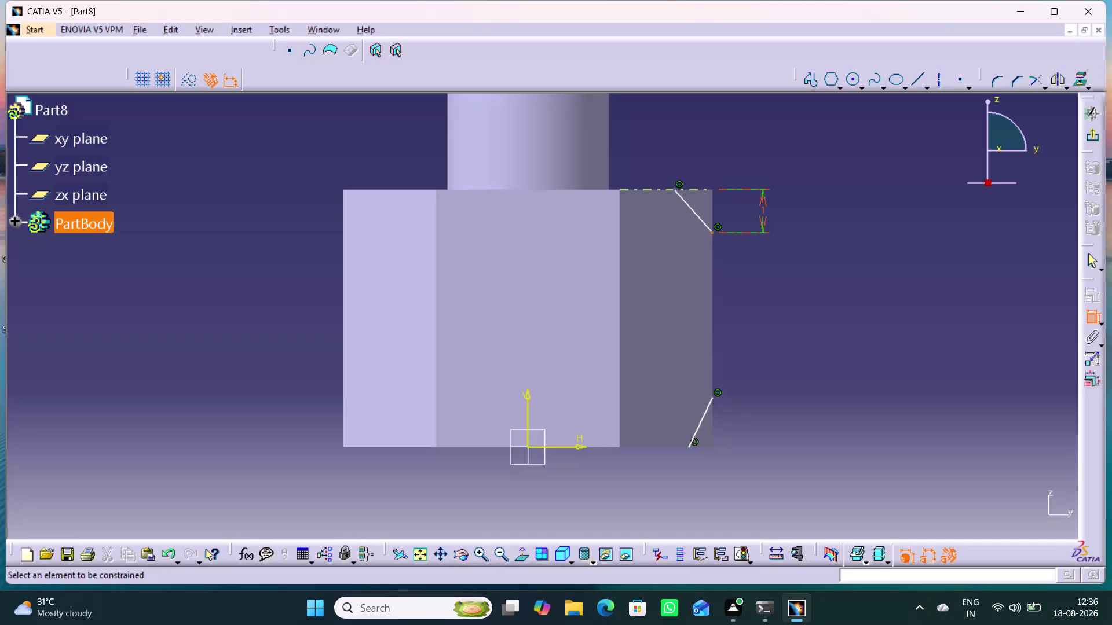
Dimension the top chamfer line 1 mm from the hexagon's side edge.
click(675, 191)
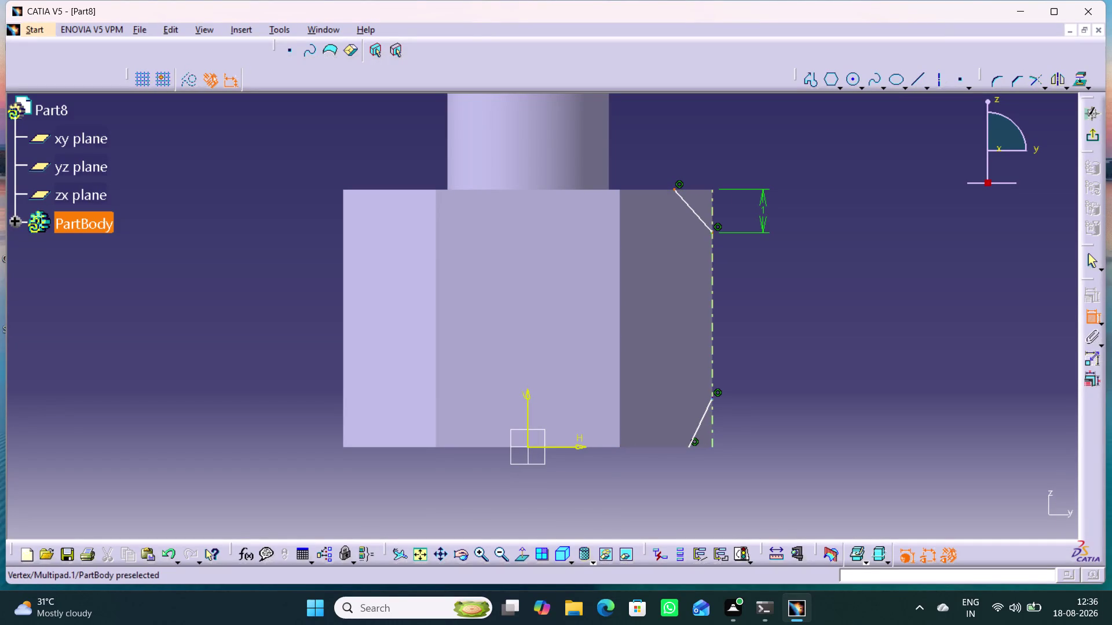
click(712, 197)
click(692, 163)
double_click(691, 159)
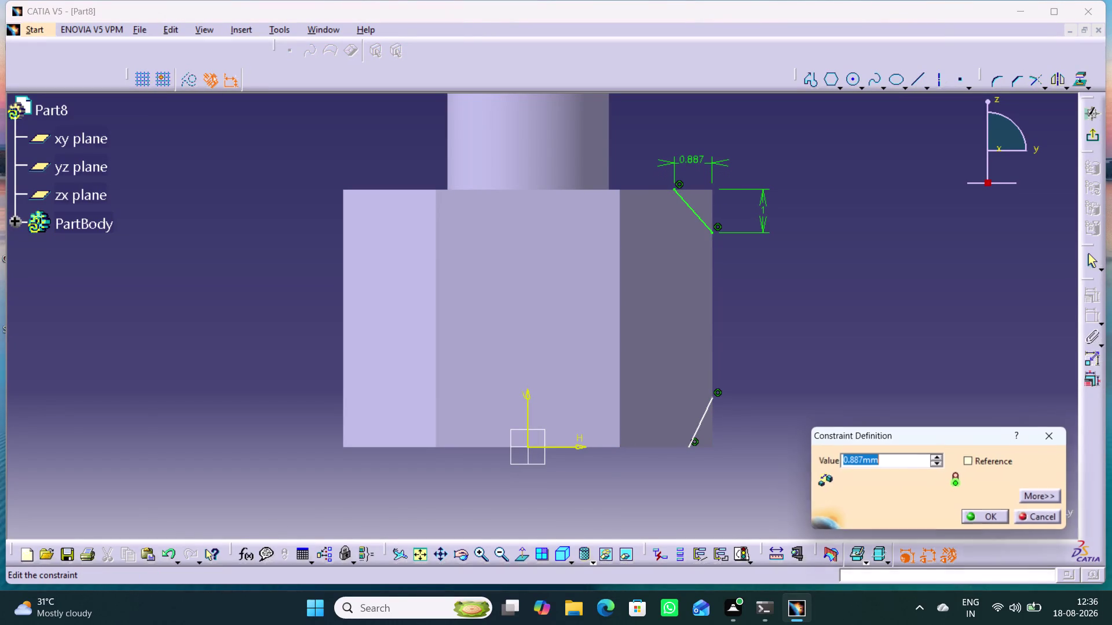
key(1)
key(Return)
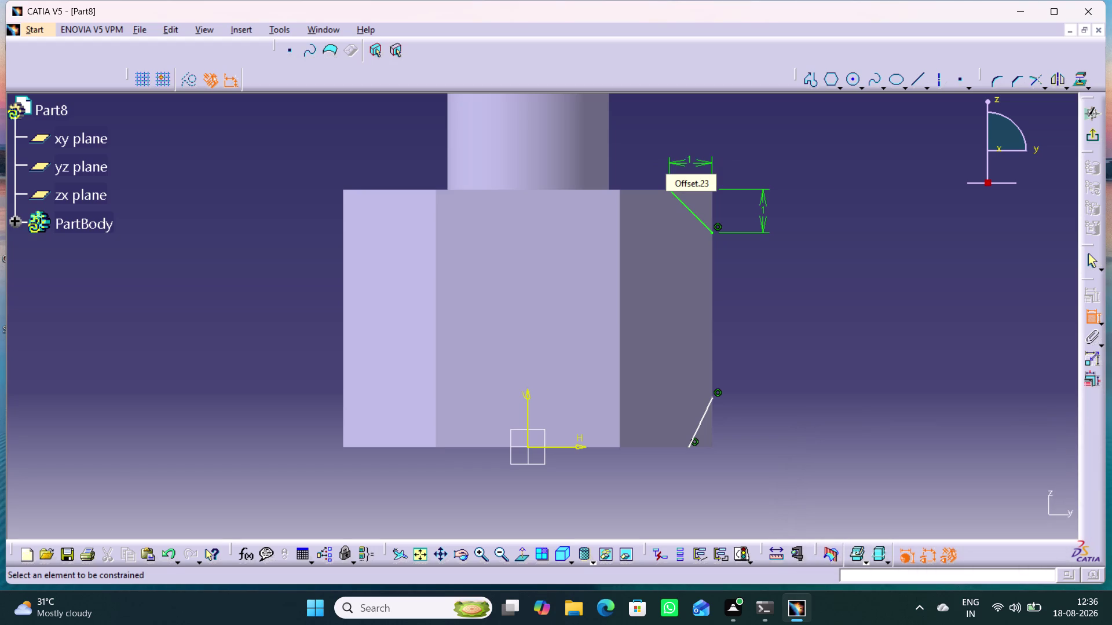
click(757, 305)
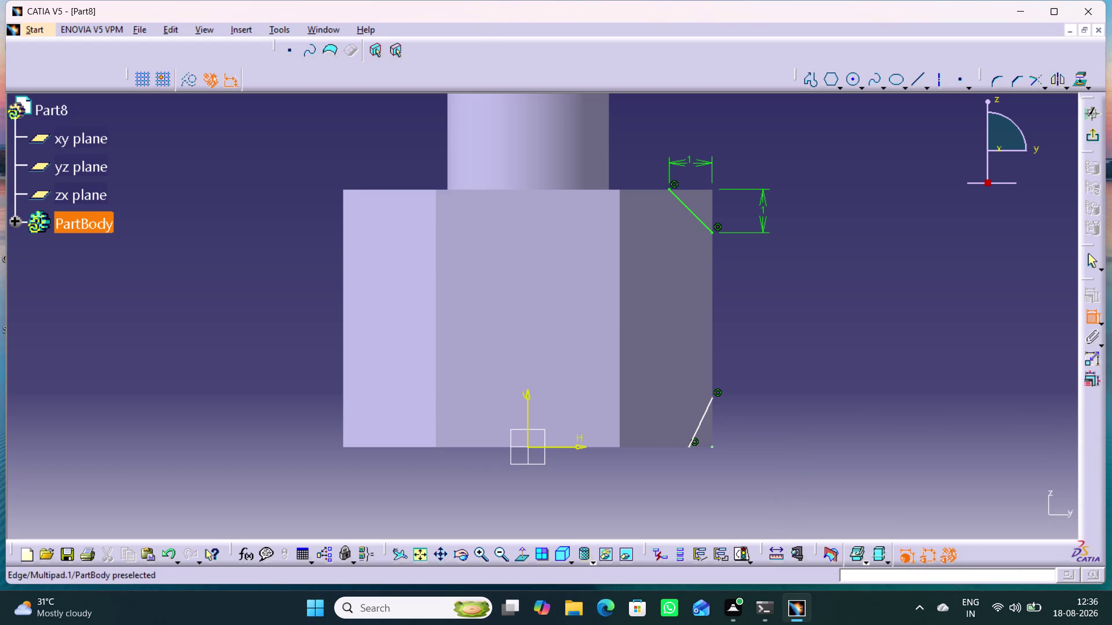
Dimension the bottom chamfer line 1 mm vertically from the part's bottom edge.
click(706, 449)
click(711, 397)
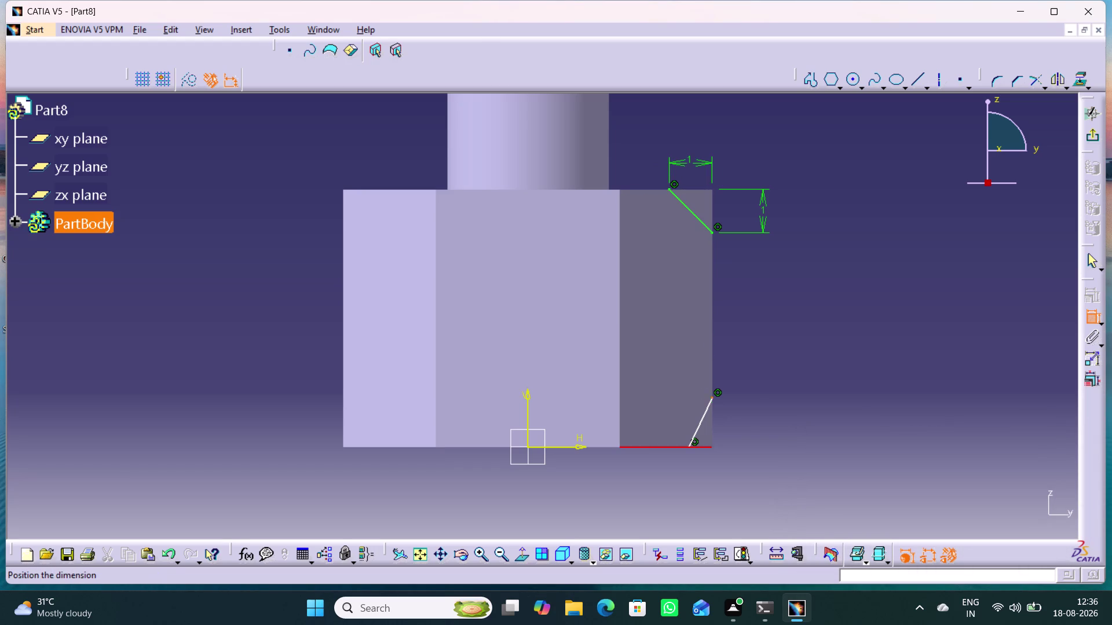
click(749, 423)
double_click(748, 420)
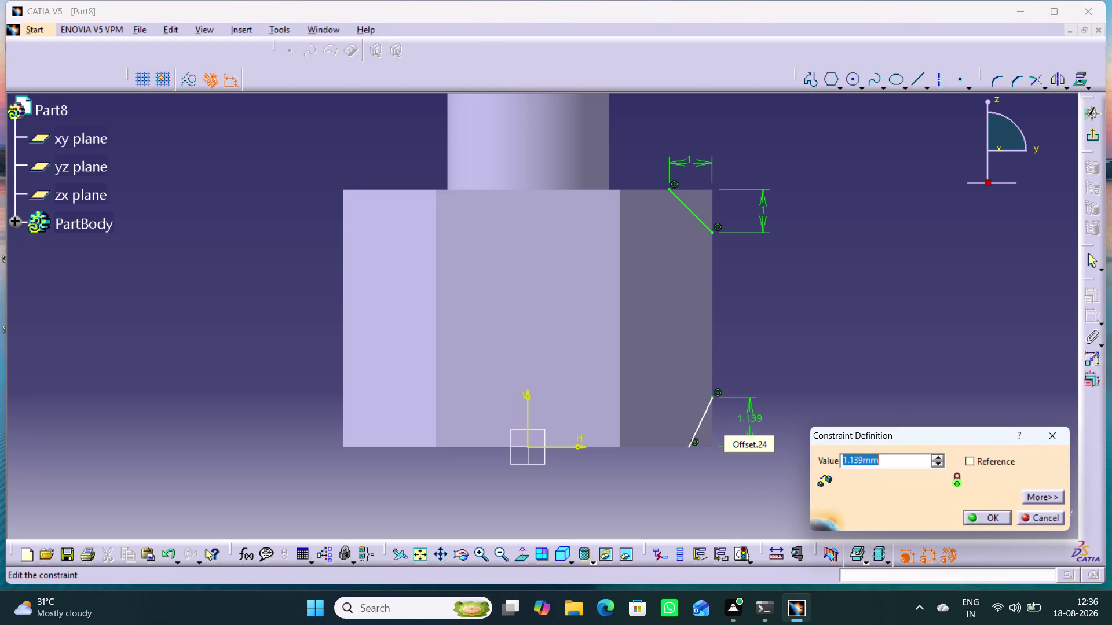
key(1)
key(Return)
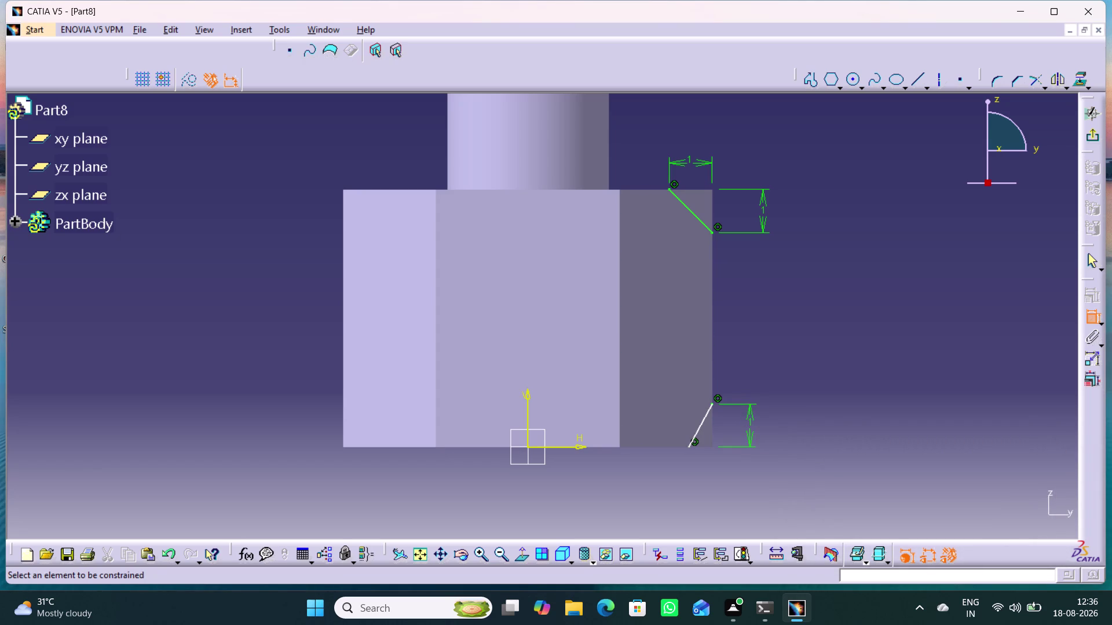
Dimension the bottom chamfer line 1 mm horizontally from the hexagon's side edge.
click(695, 519)
click(687, 447)
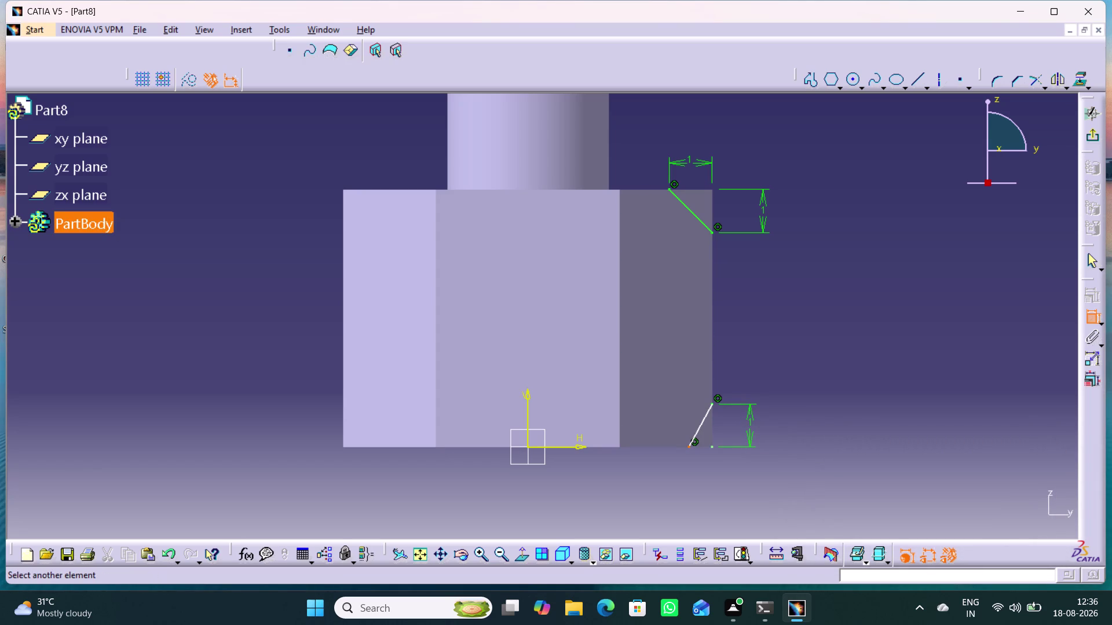
click(713, 437)
click(702, 472)
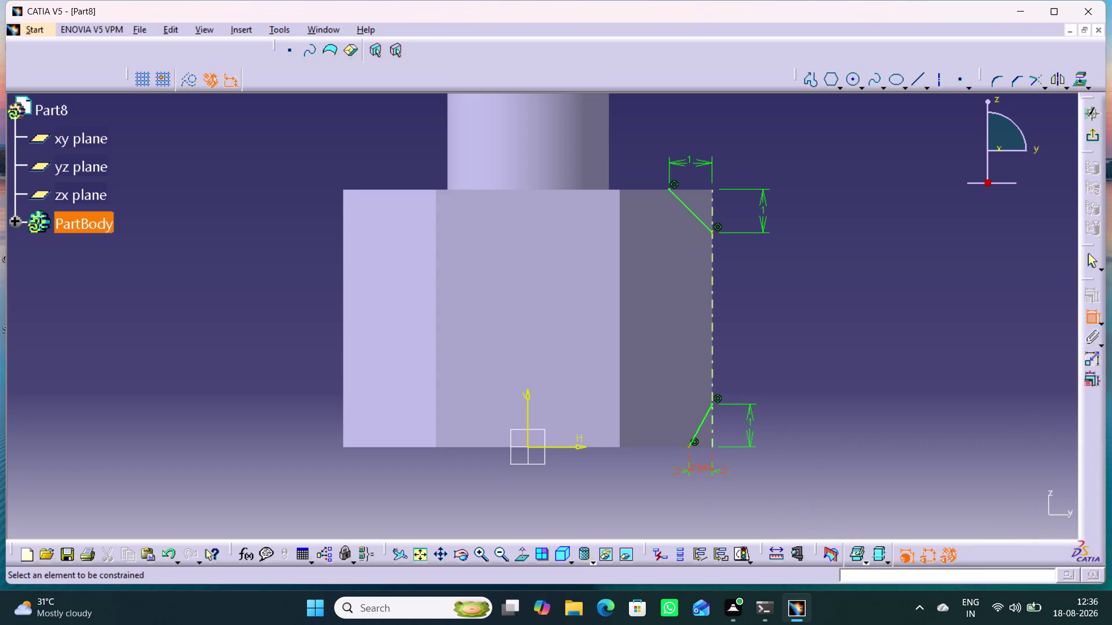
double_click(698, 467)
key(1)
key(Return)
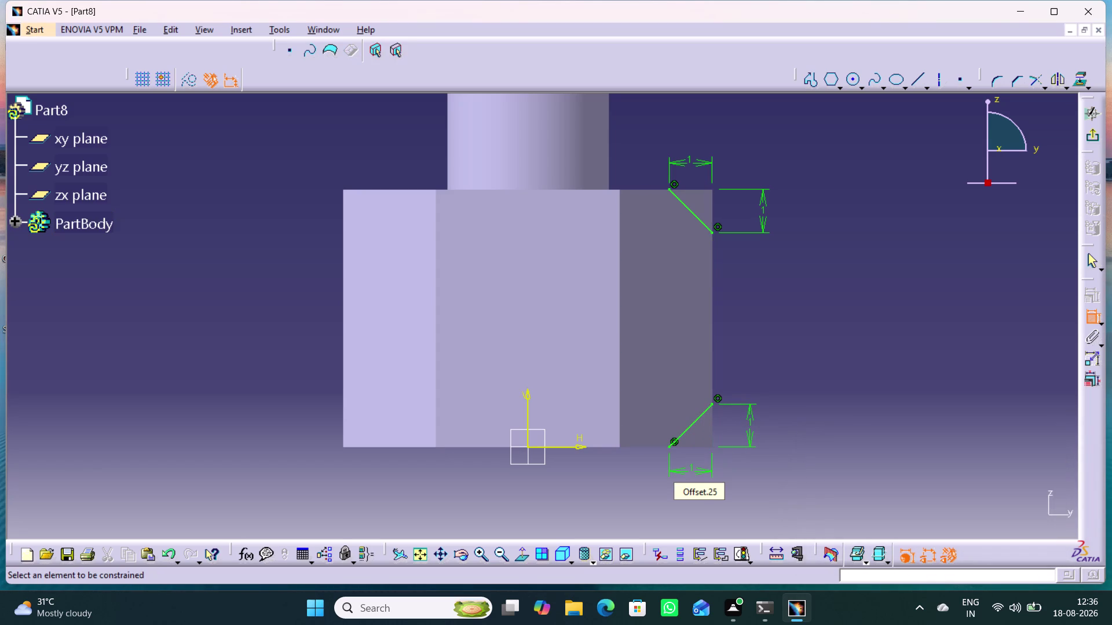
click(878, 438)
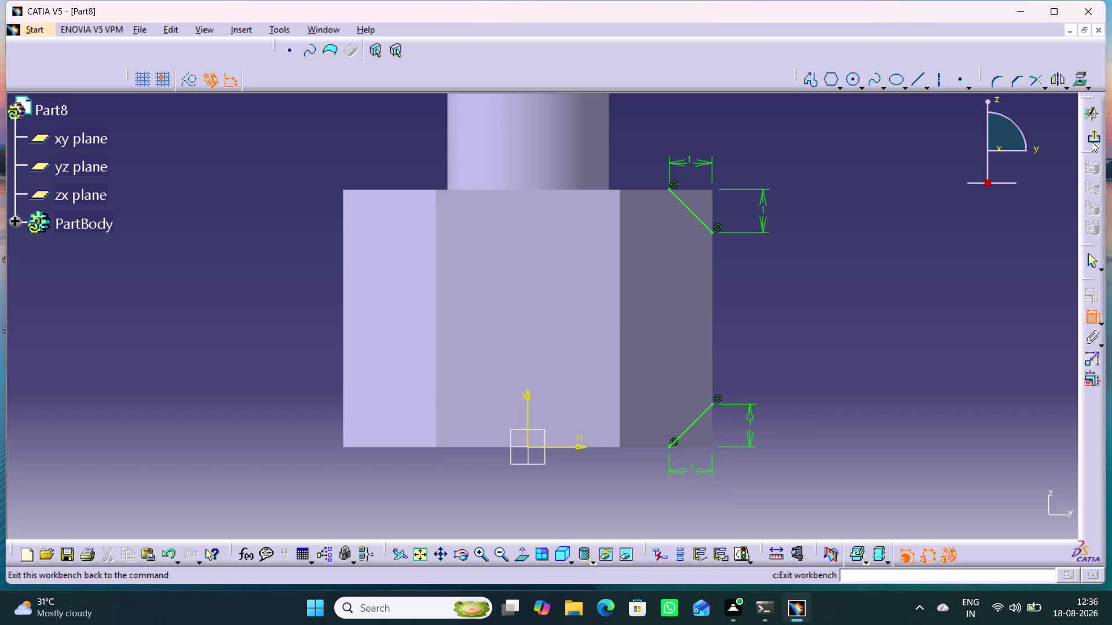
Leave the sketch and define a 360° groove of Sketch.2 about the Z axis, which reports a profile error.
click(1092, 138)
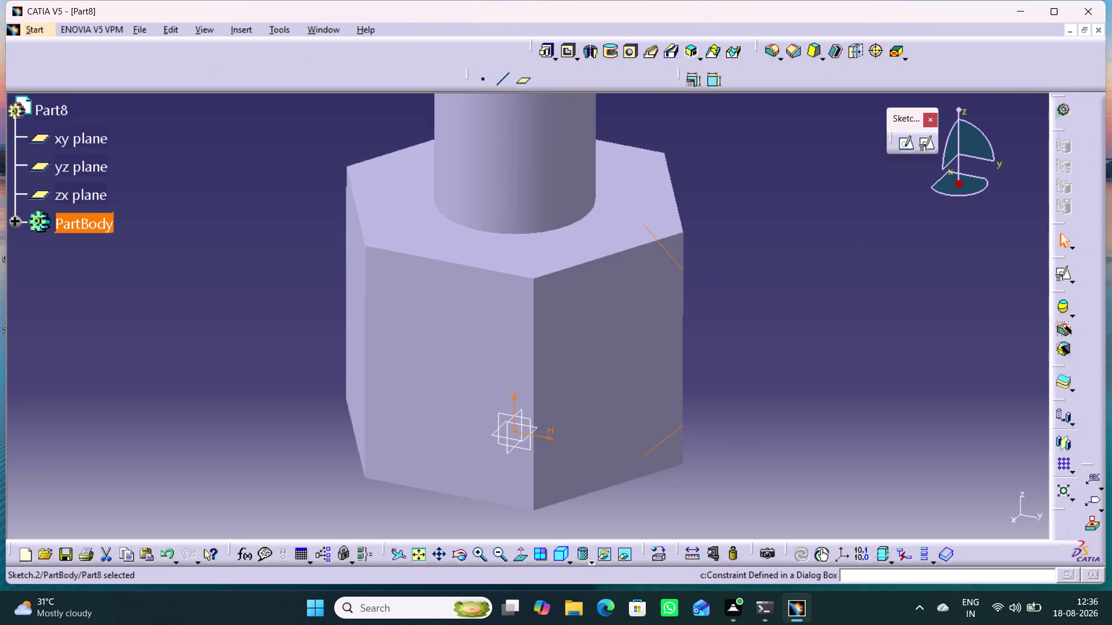
click(612, 53)
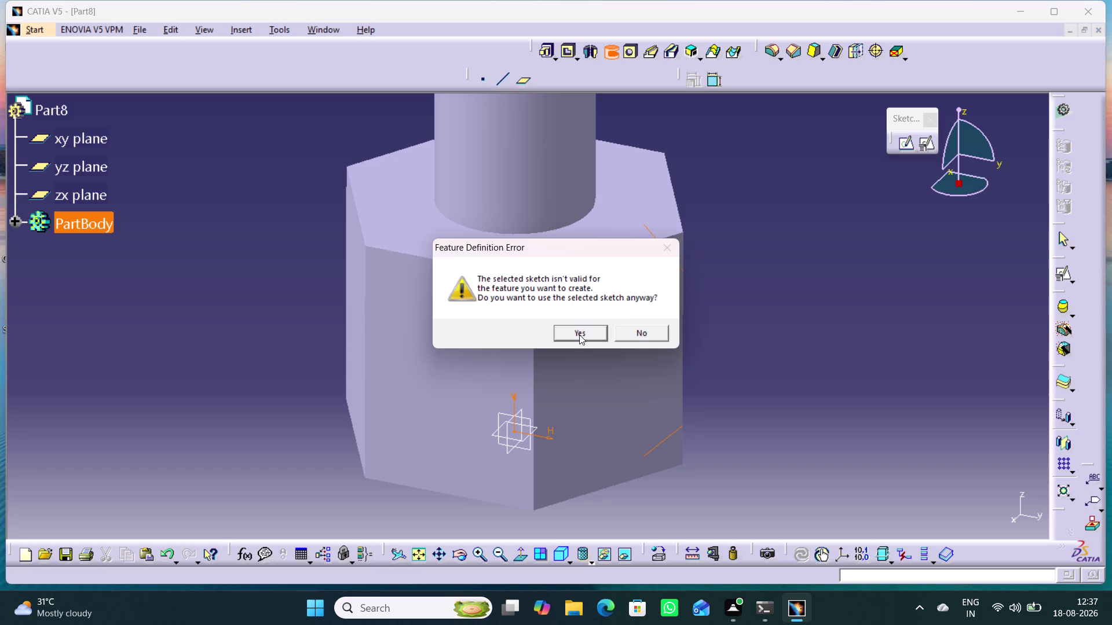
click(579, 335)
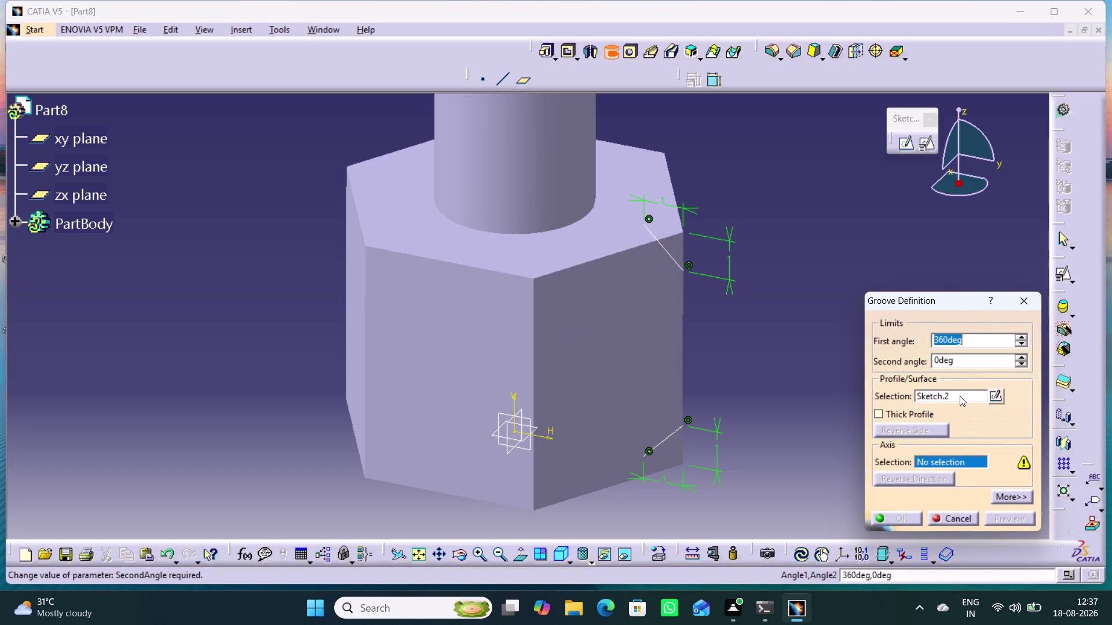
right_click(952, 459)
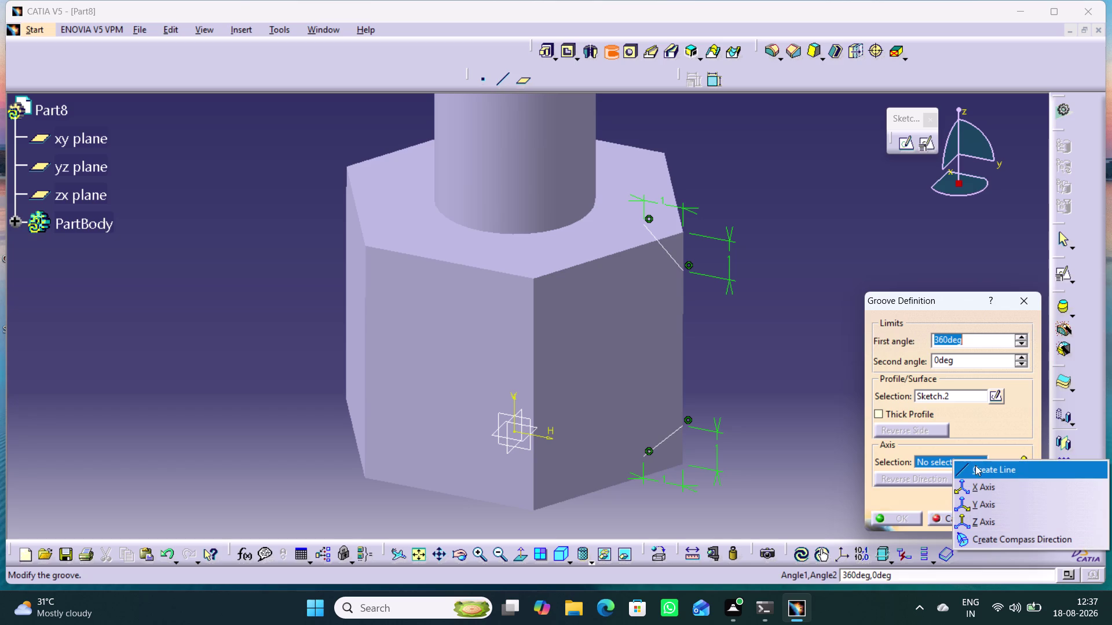
click(985, 521)
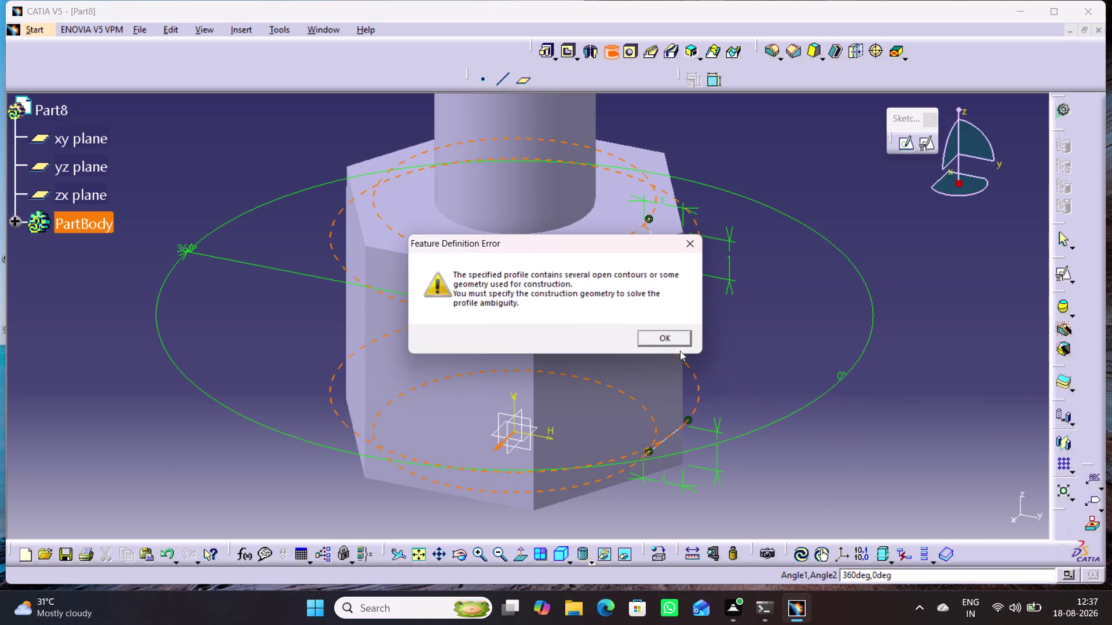
click(658, 337)
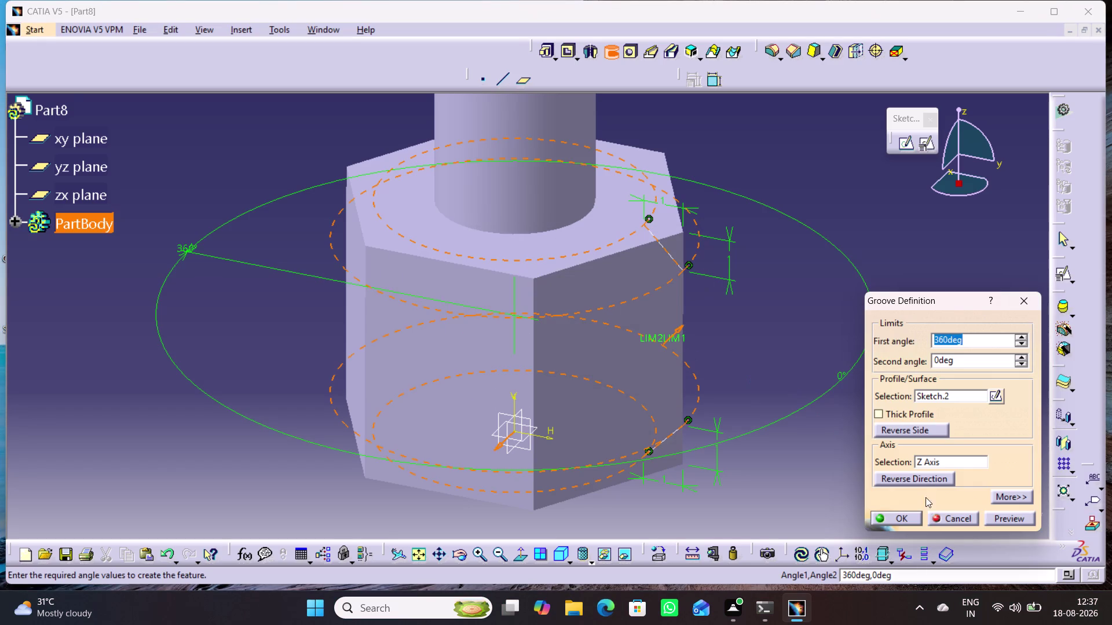
click(1005, 516)
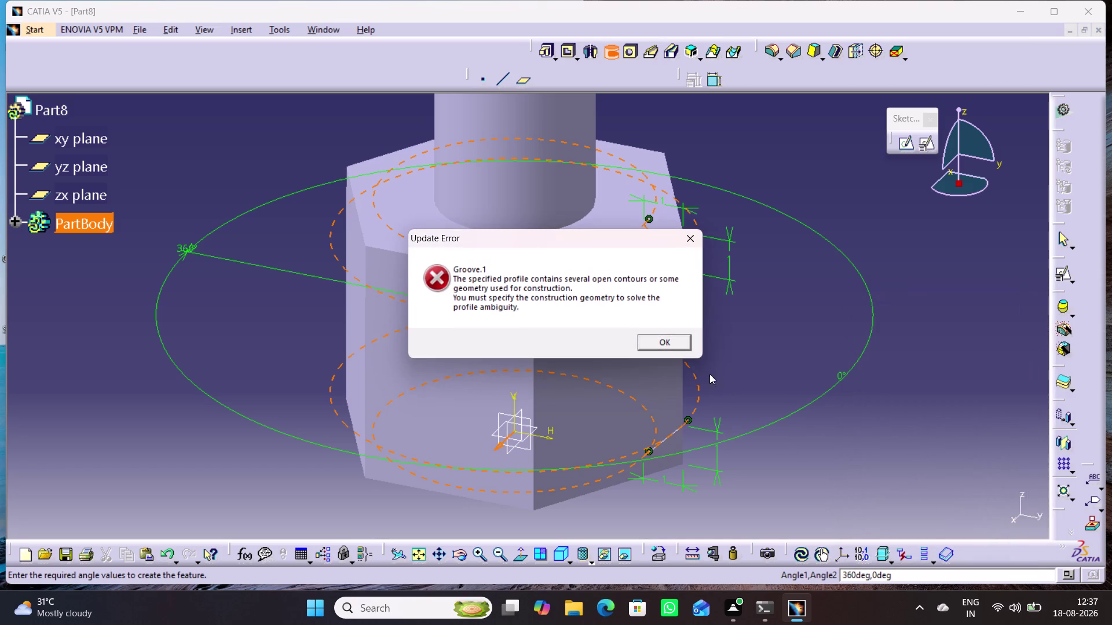
click(661, 343)
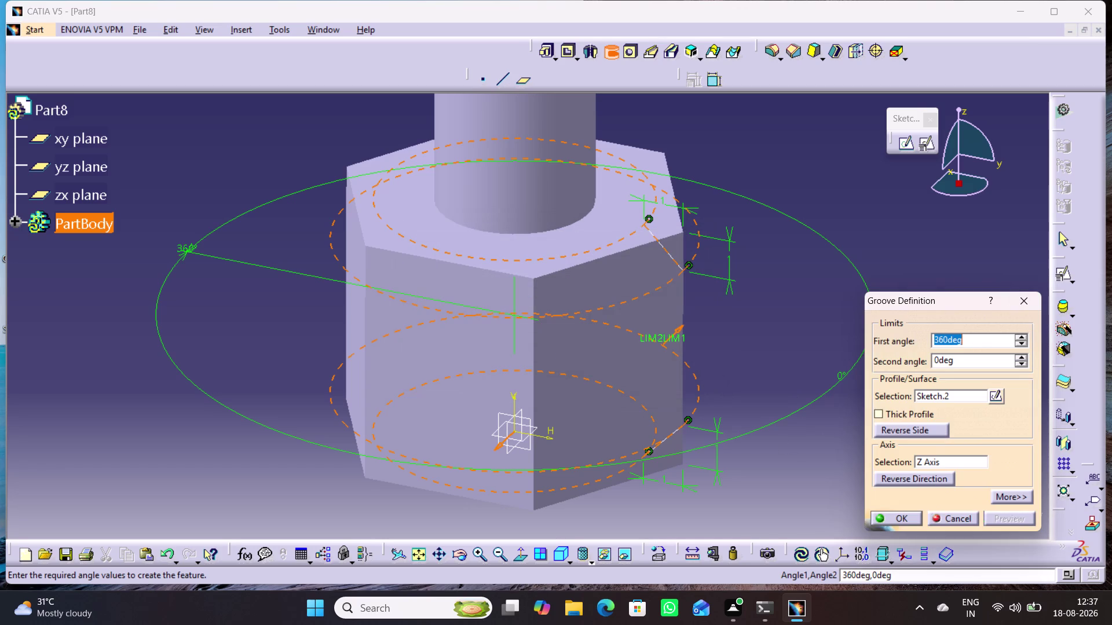
middle_drag(648, 506, 645, 479)
right_drag(645, 479, 656, 460)
middle_drag(645, 479, 657, 460)
scroll(down, 3)
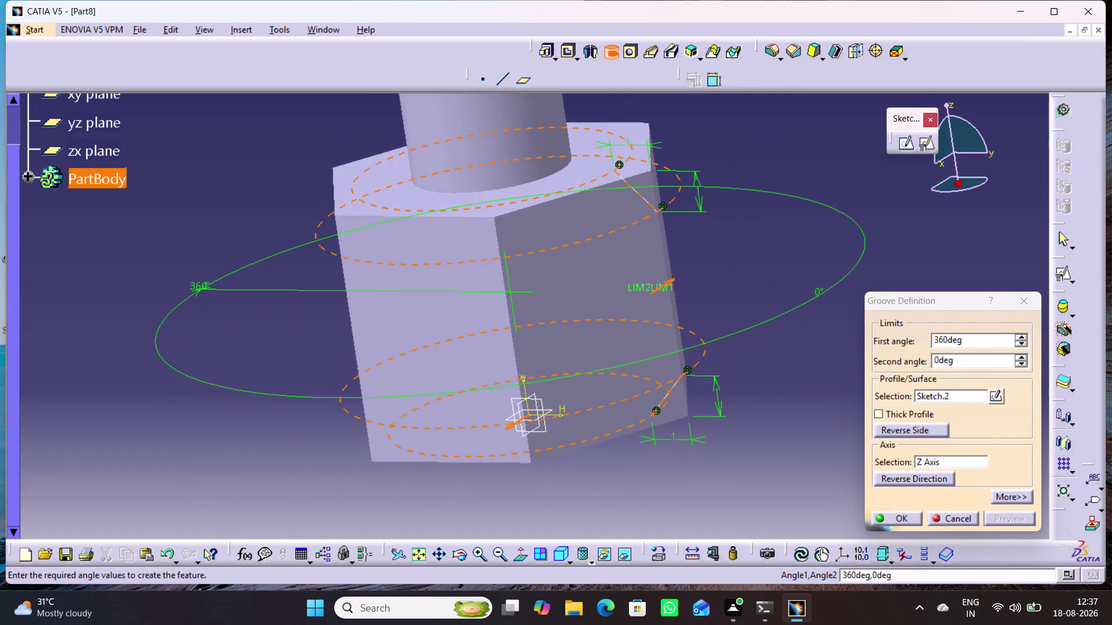
click(672, 280)
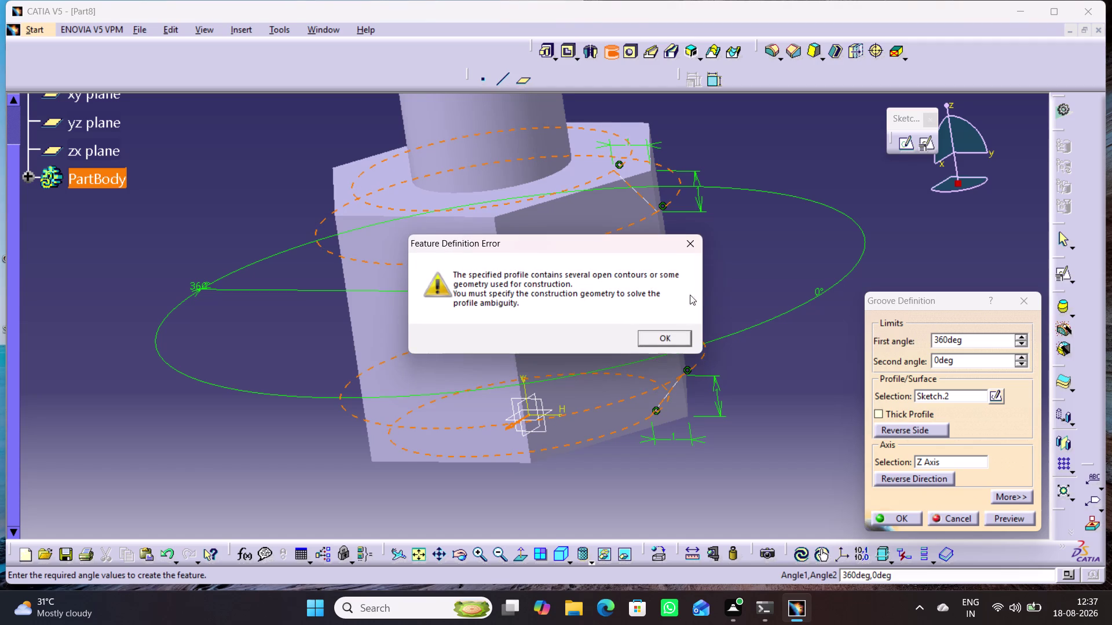
click(666, 342)
middle_drag(664, 454, 700, 476)
right_drag(664, 454, 700, 477)
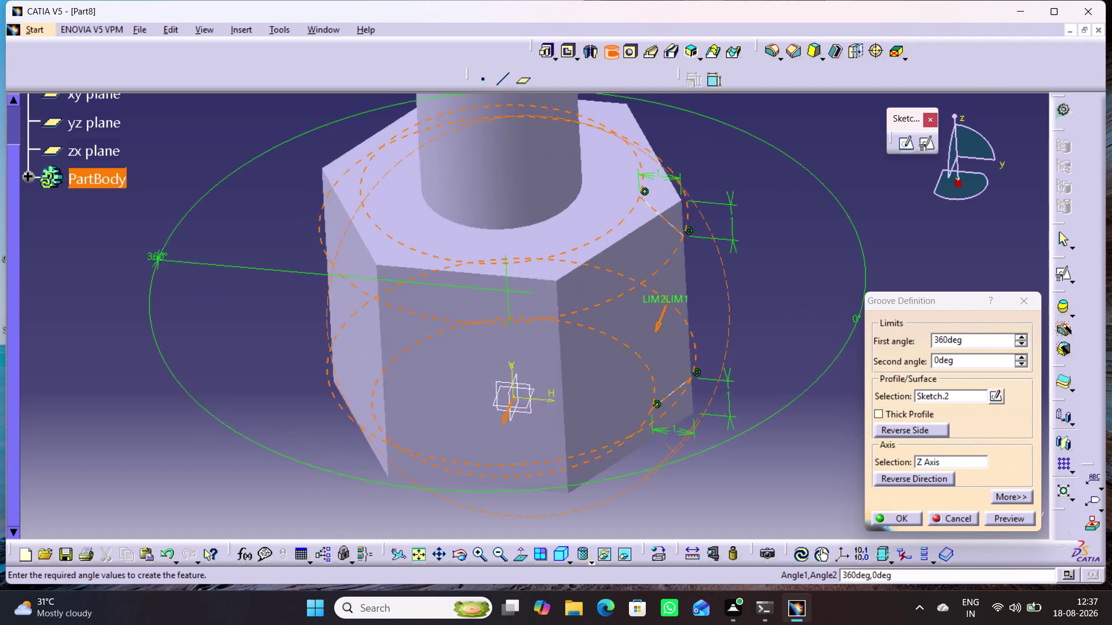
middle_drag(700, 476, 693, 471)
right_drag(700, 476, 693, 471)
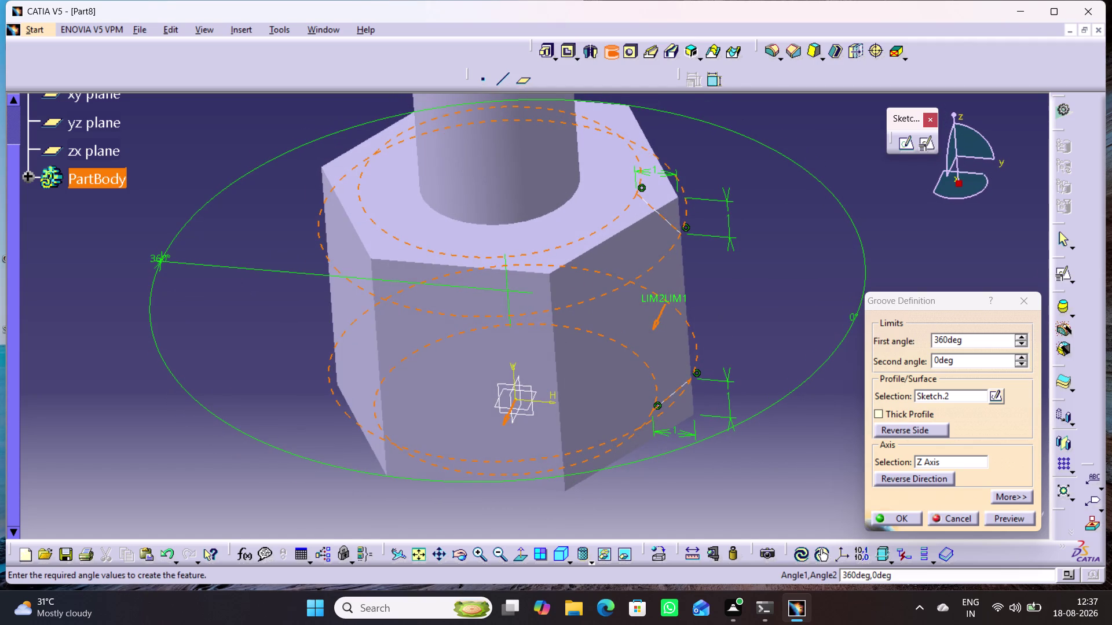
click(506, 418)
click(662, 342)
click(999, 517)
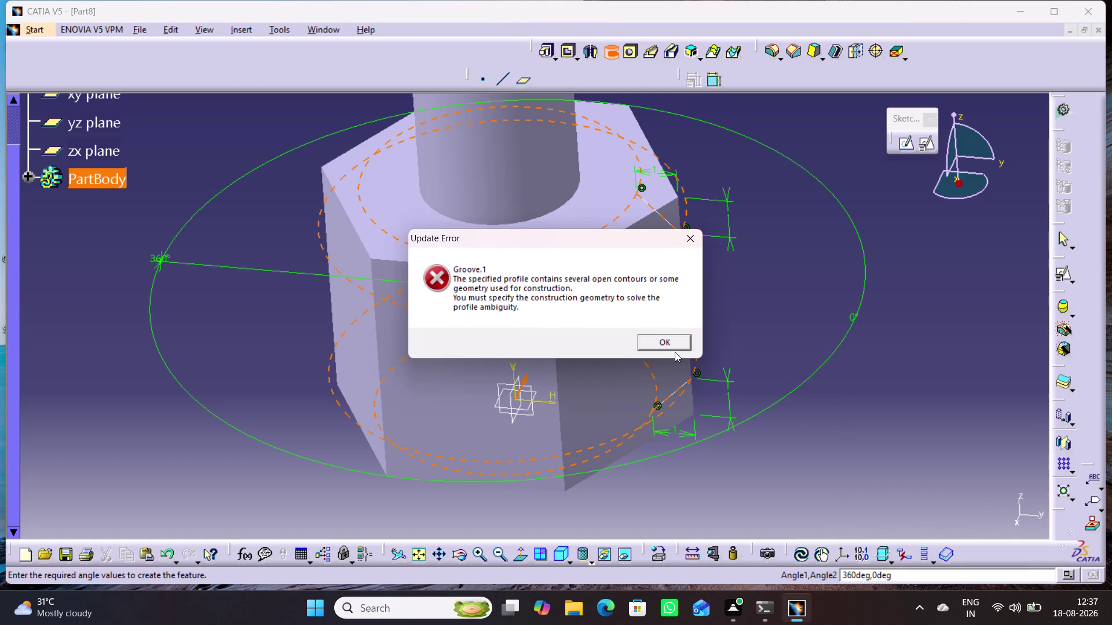
click(677, 344)
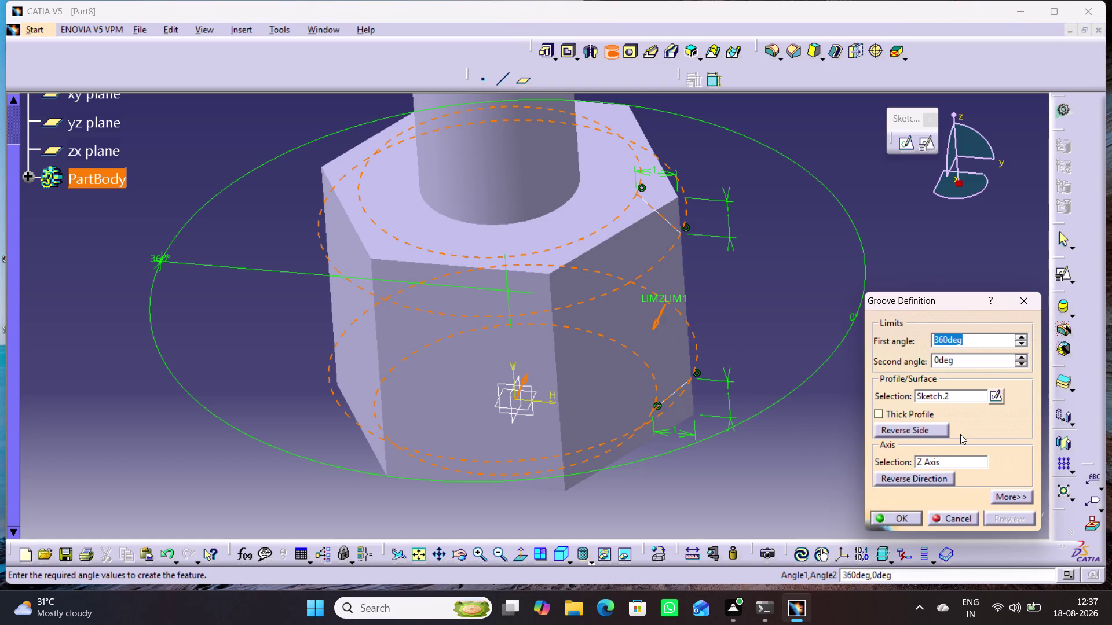
middle_drag(766, 470, 646, 377)
right_drag(758, 452, 646, 377)
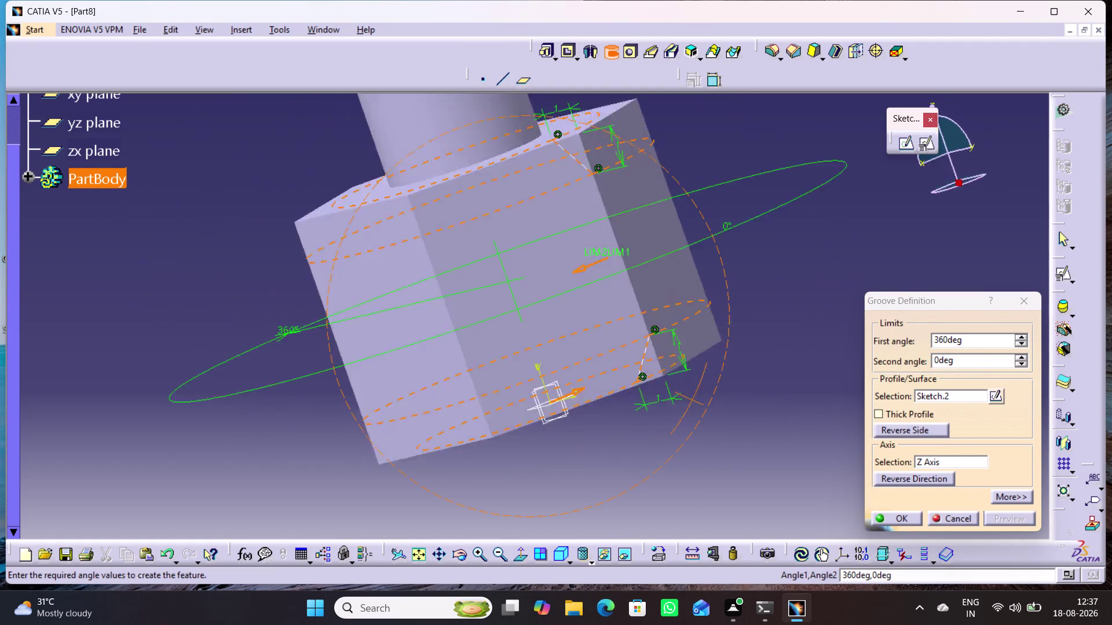
middle_drag(646, 377, 656, 382)
right_drag(646, 378, 655, 382)
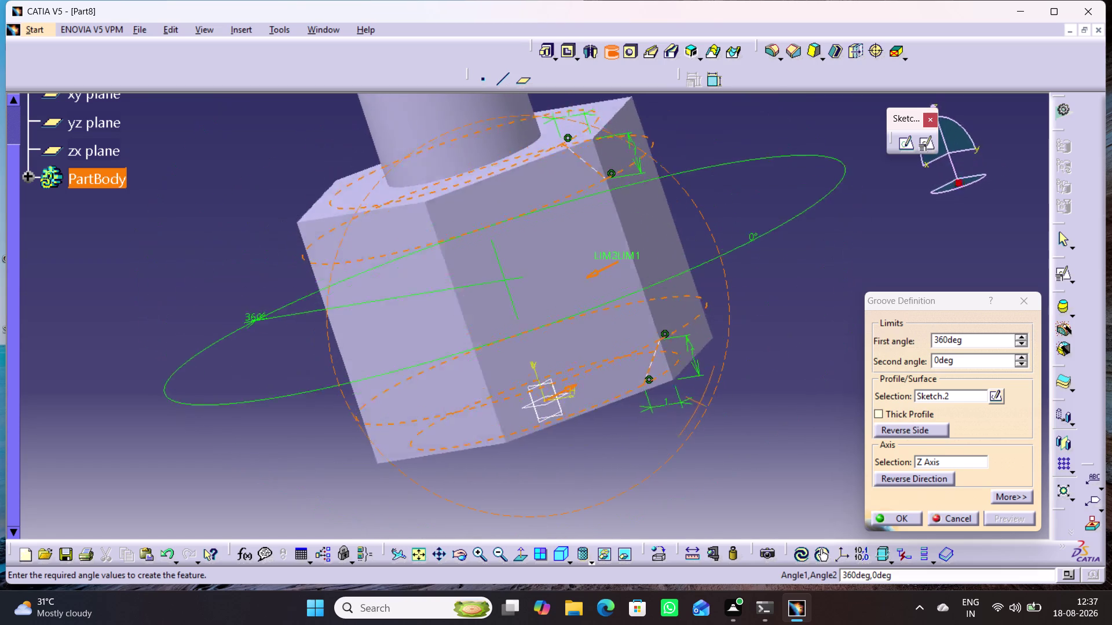
middle_drag(655, 382, 684, 402)
right_drag(655, 382, 684, 402)
middle_drag(600, 463, 670, 480)
right_drag(614, 444, 669, 480)
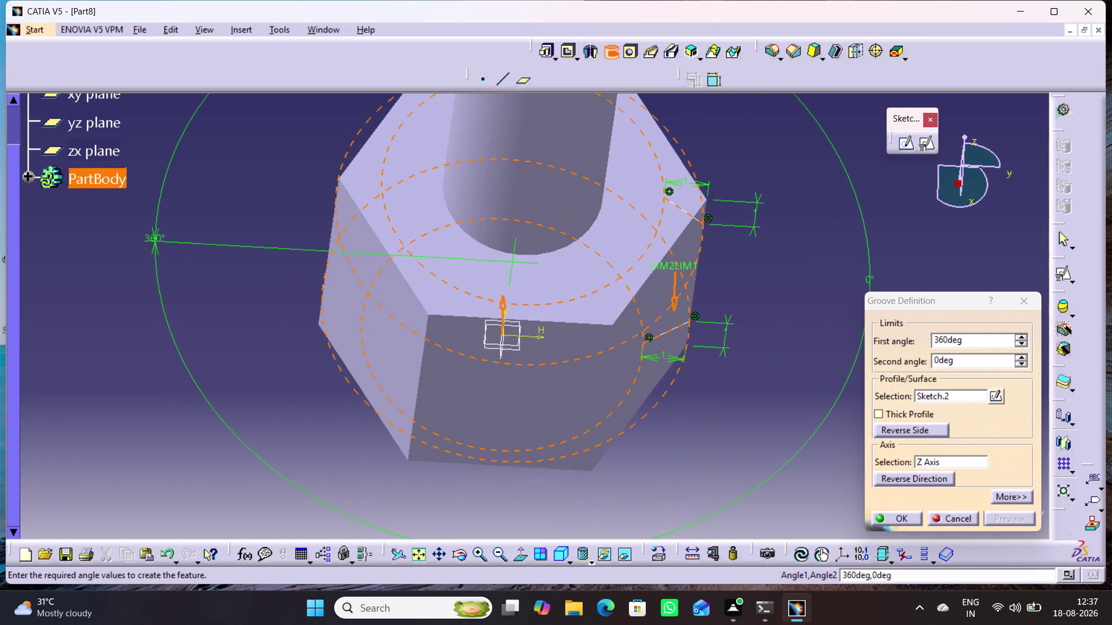
middle_drag(549, 482, 540, 424)
right_drag(551, 482, 541, 424)
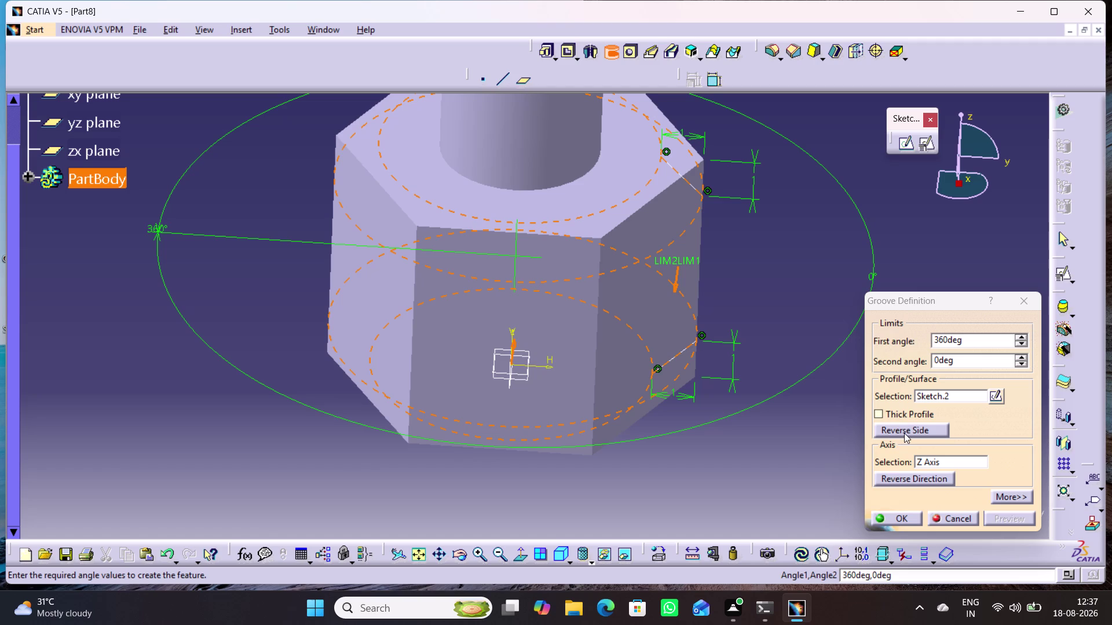
click(901, 481)
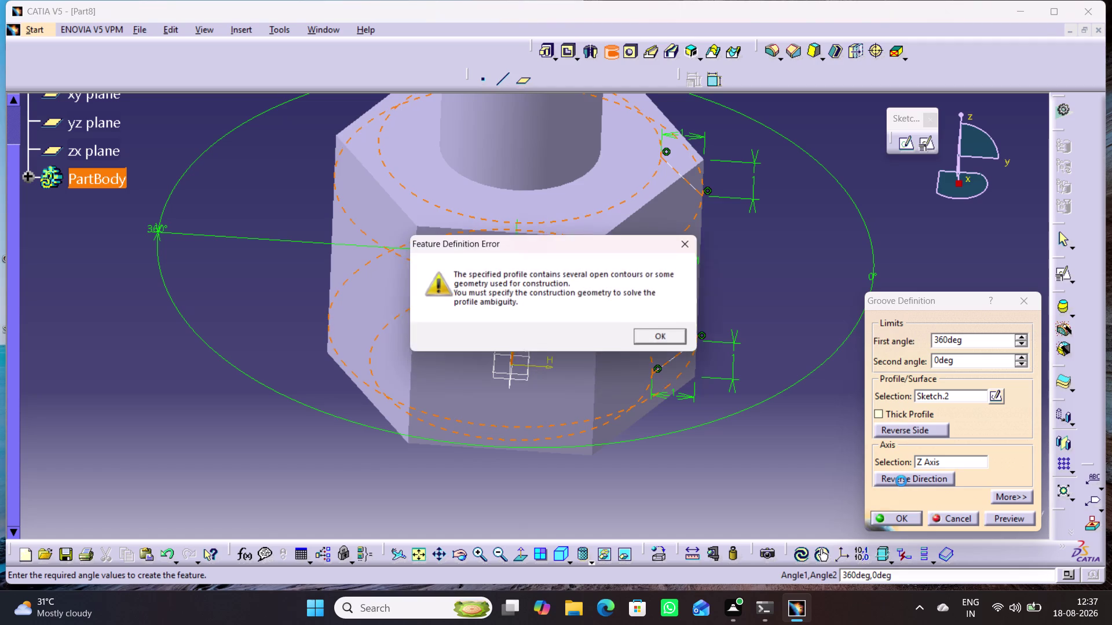
click(670, 339)
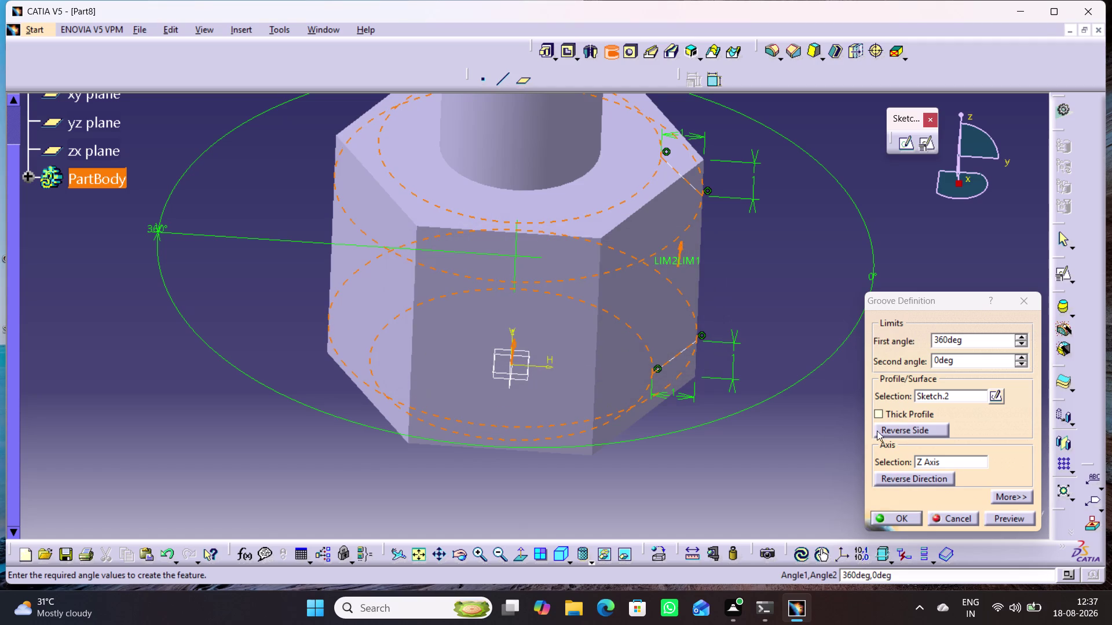
click(1016, 518)
click(669, 341)
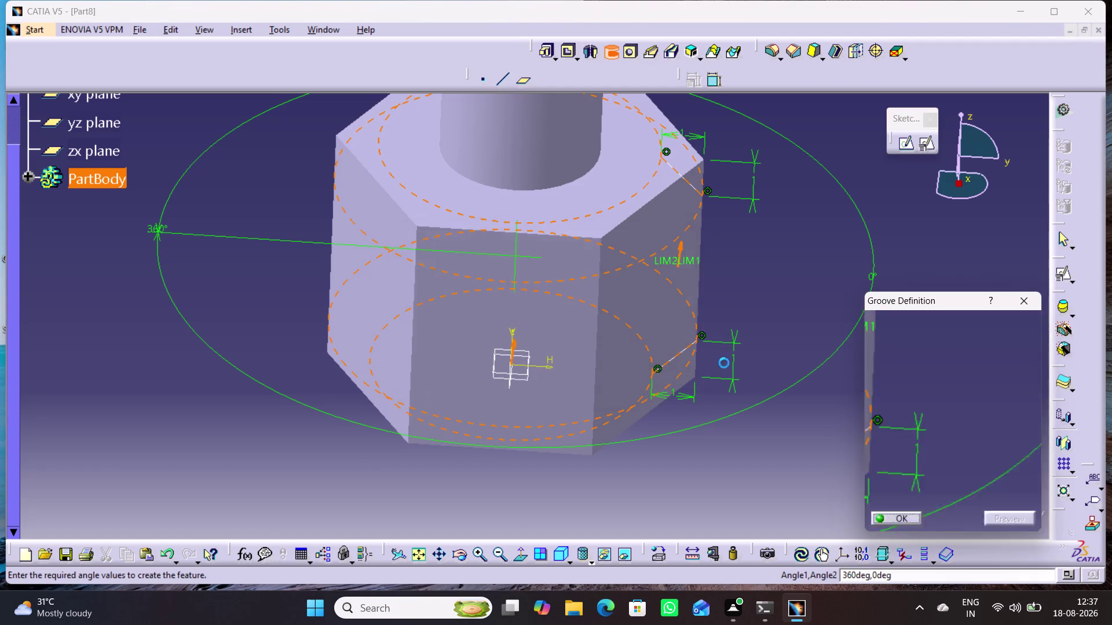
click(902, 425)
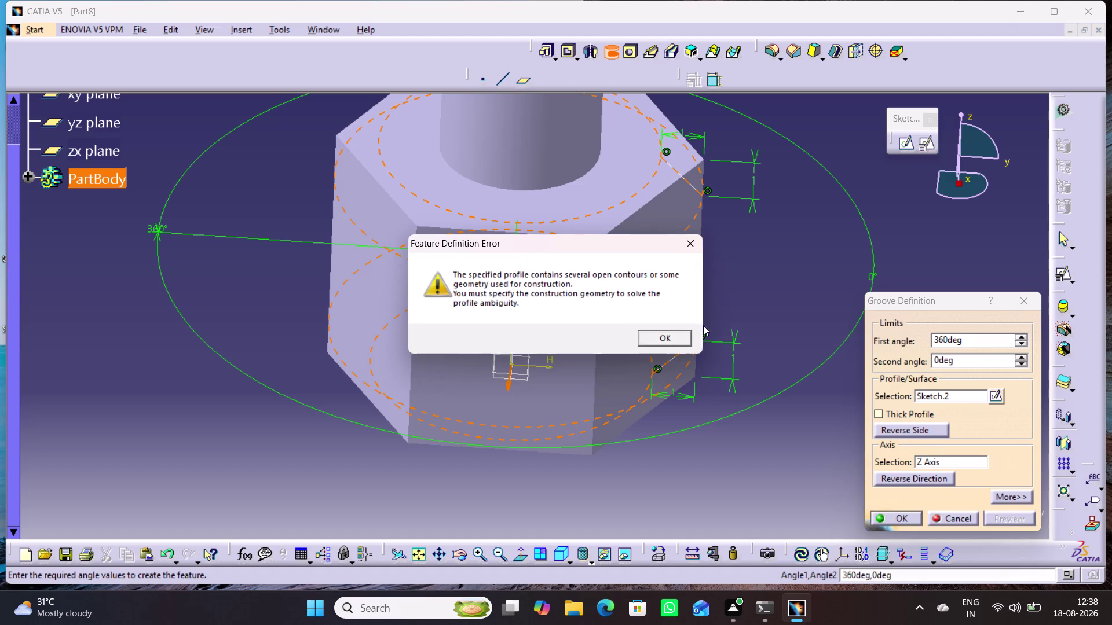
click(670, 337)
click(1021, 300)
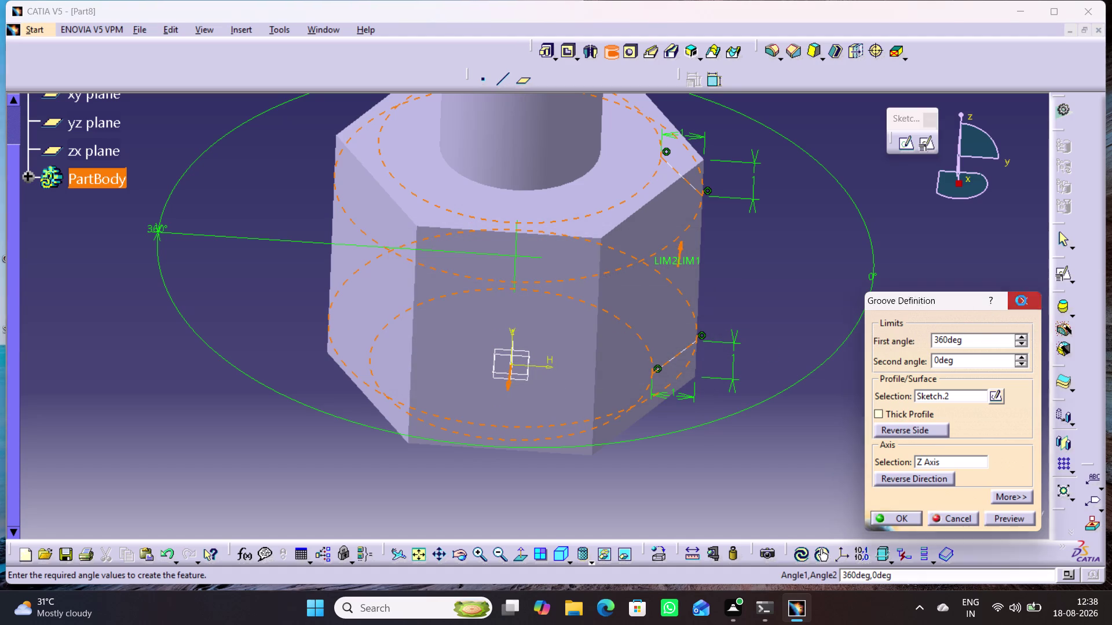
click(883, 336)
Reopen Sketch.2, then return to the 3D part.
middle_drag(816, 403, 767, 421)
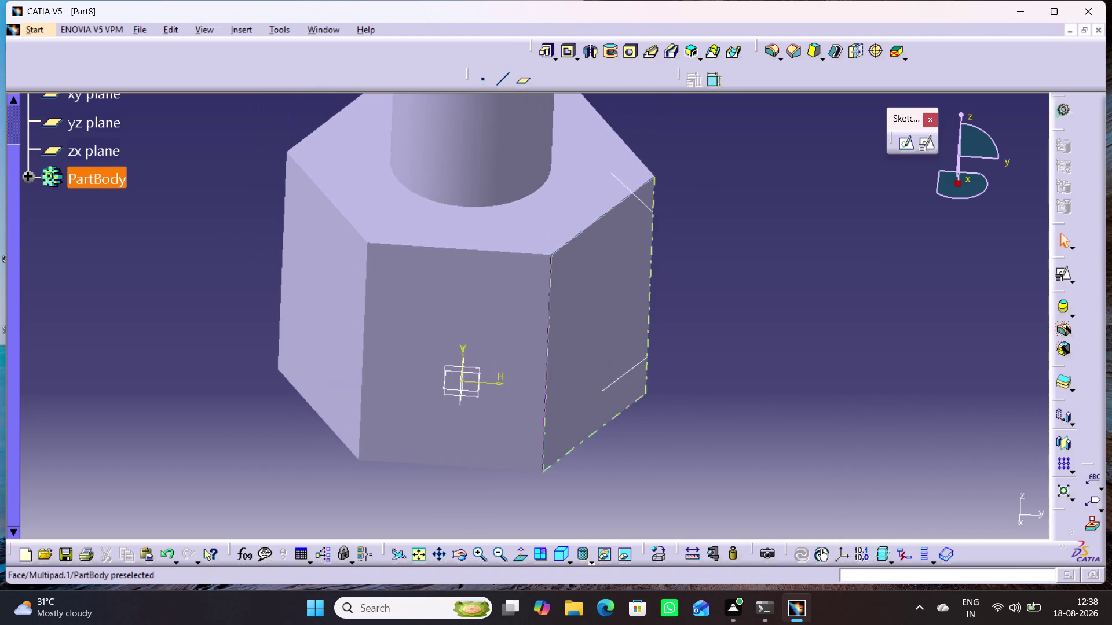
double_click(637, 366)
click(822, 381)
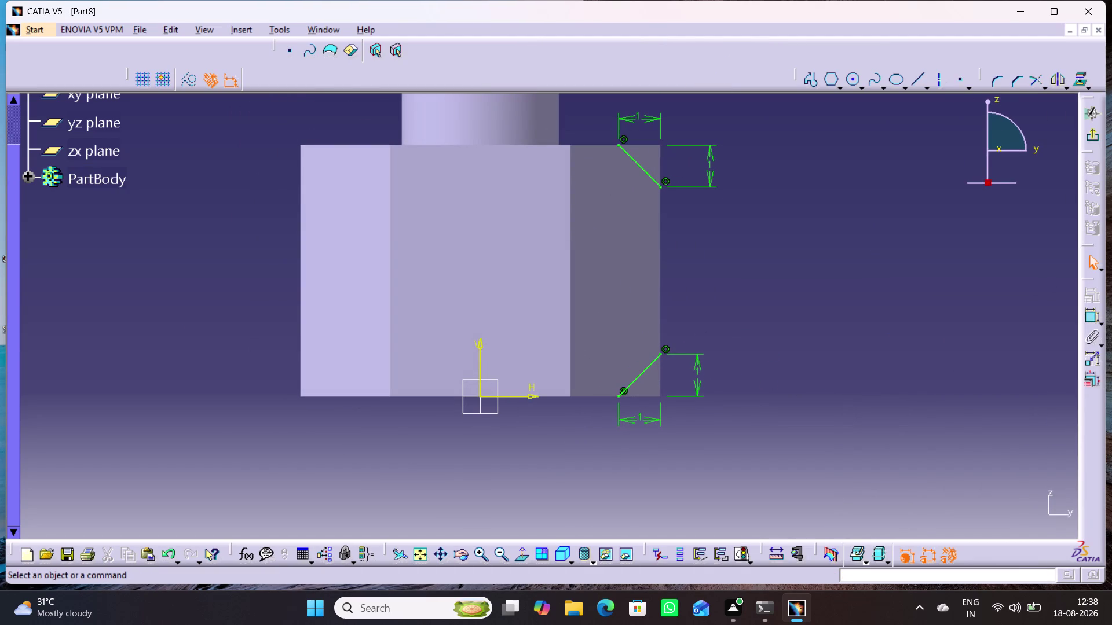
click(1087, 135)
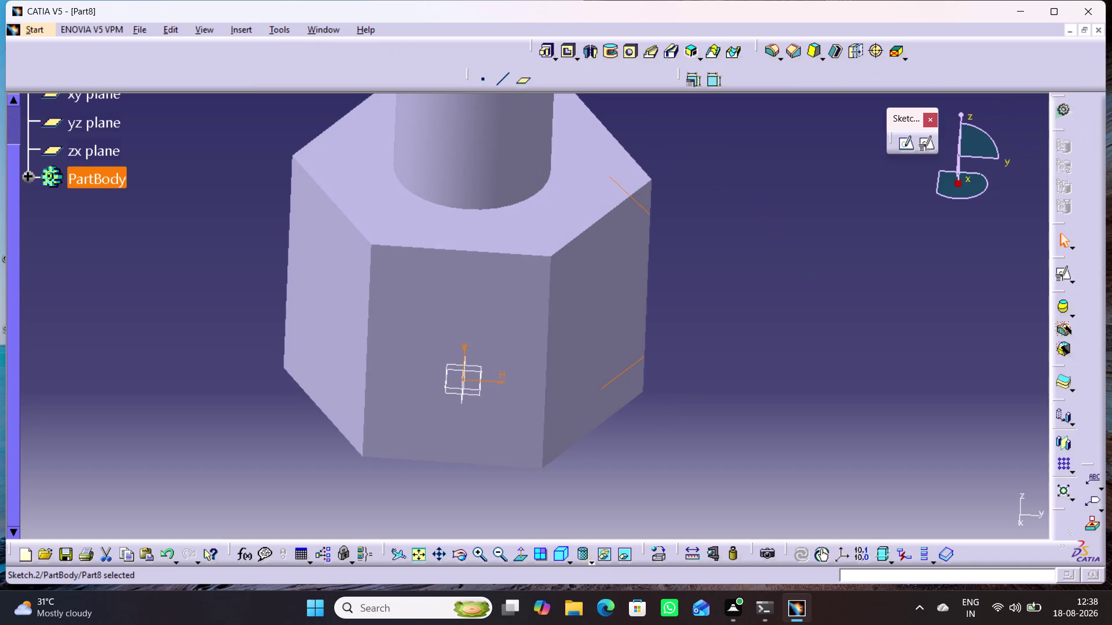
Retry the Z-axis groove of Sketch.2, cancel it after the error, and reopen Sketch.2.
click(612, 50)
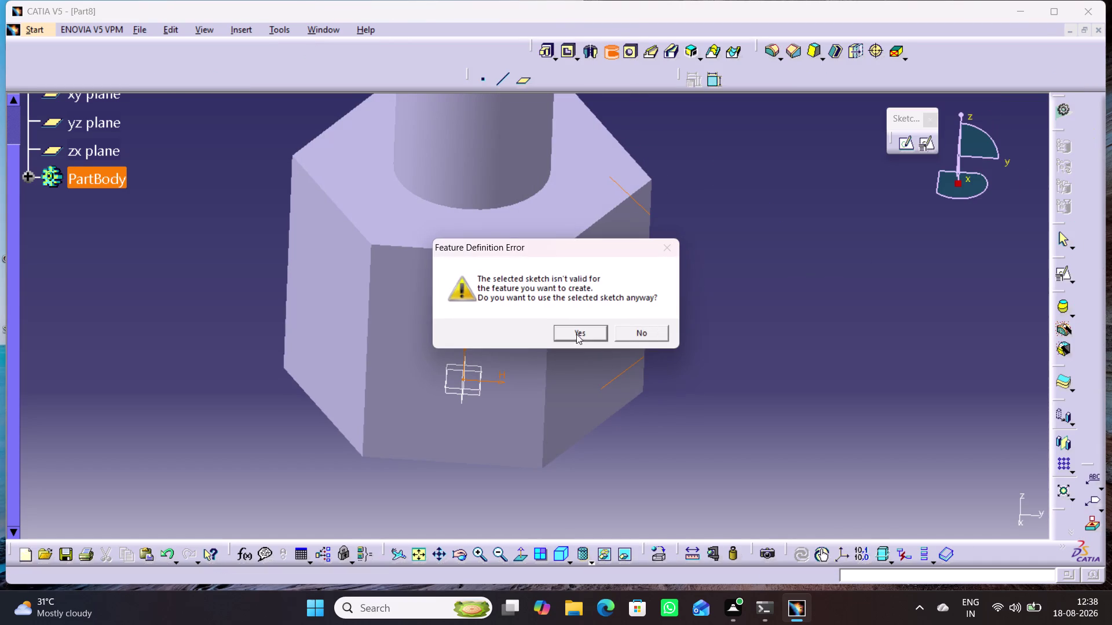
click(570, 328)
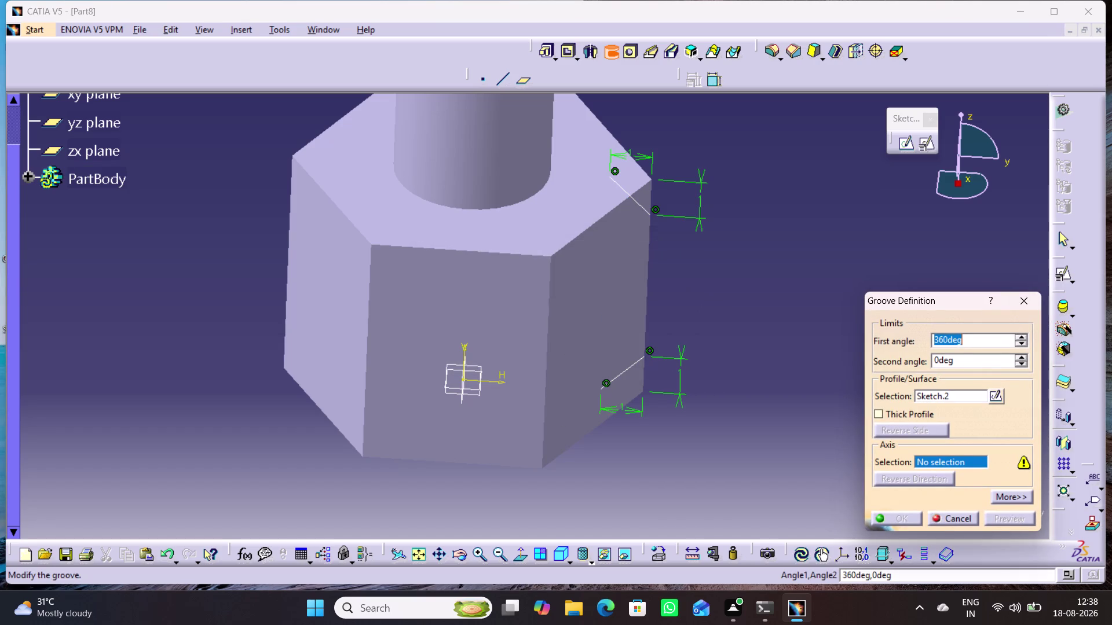
right_click(933, 459)
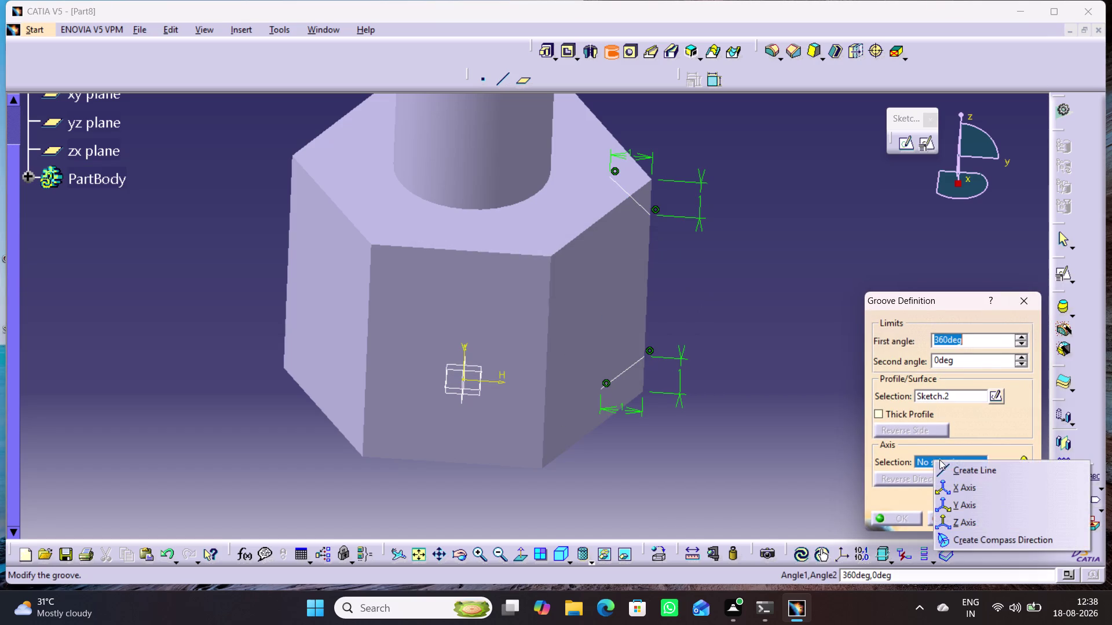
click(964, 521)
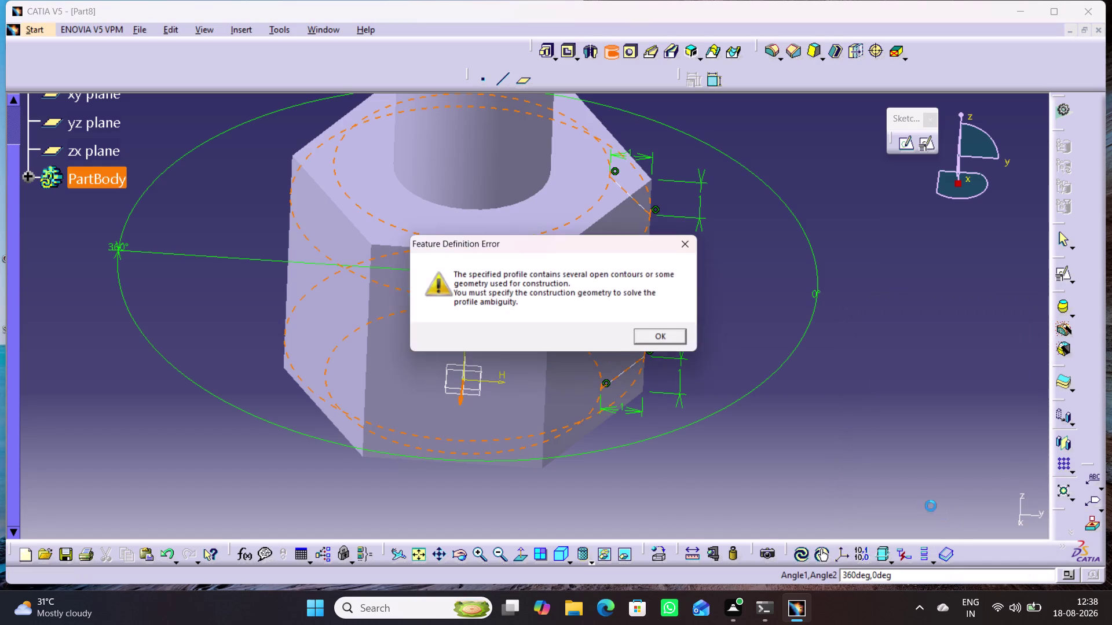
click(678, 340)
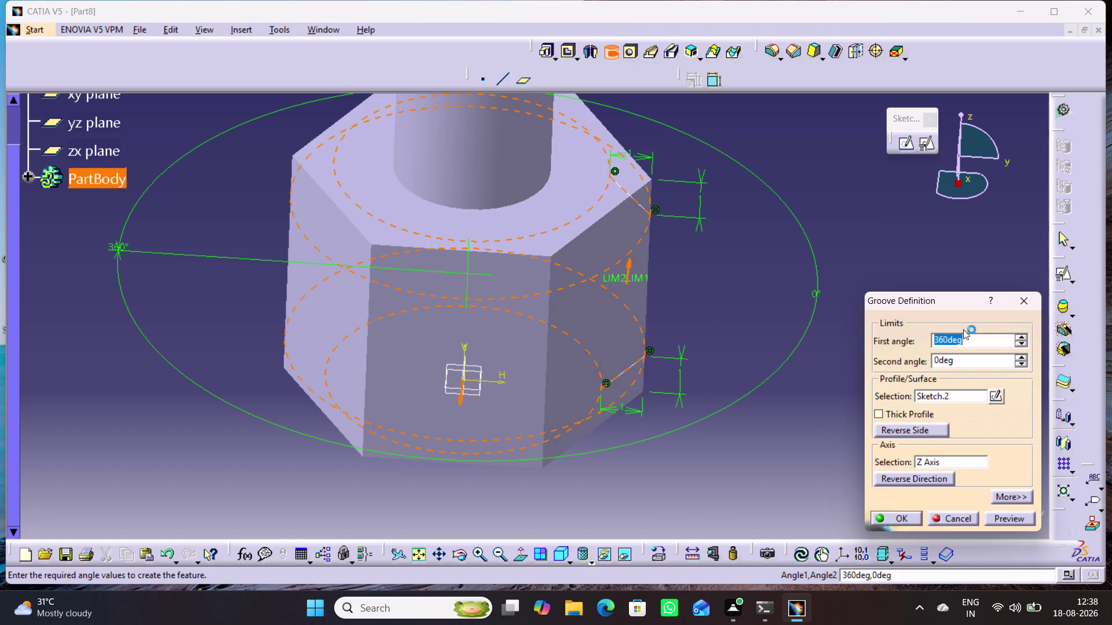
click(1022, 306)
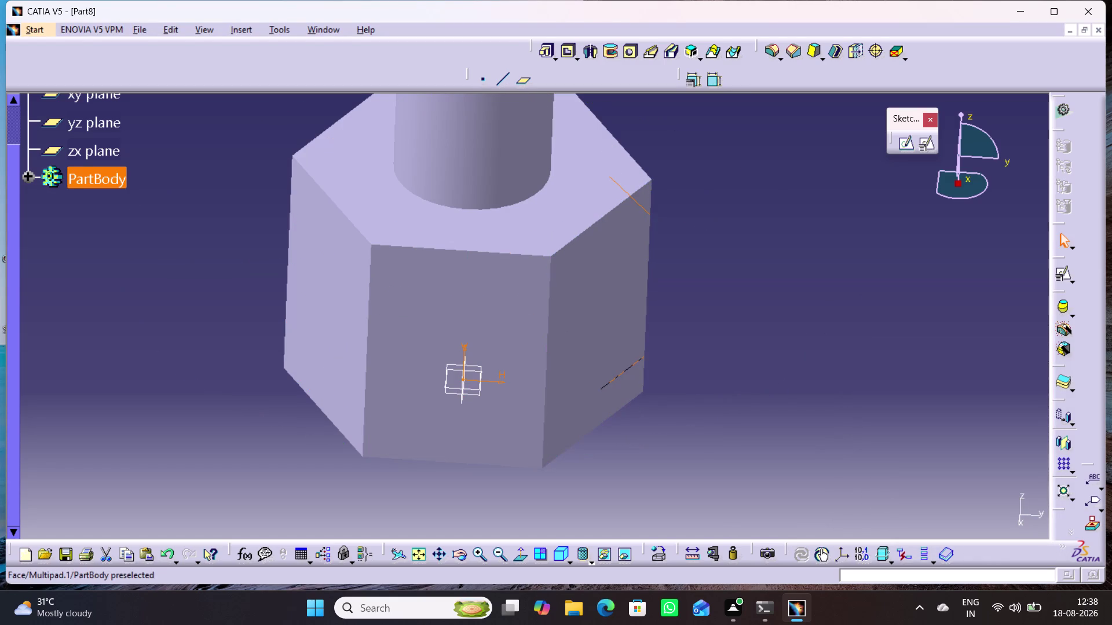
double_click(628, 368)
Close the lower chamfer line into a triangle with a horizontal and a vertical line.
click(816, 363)
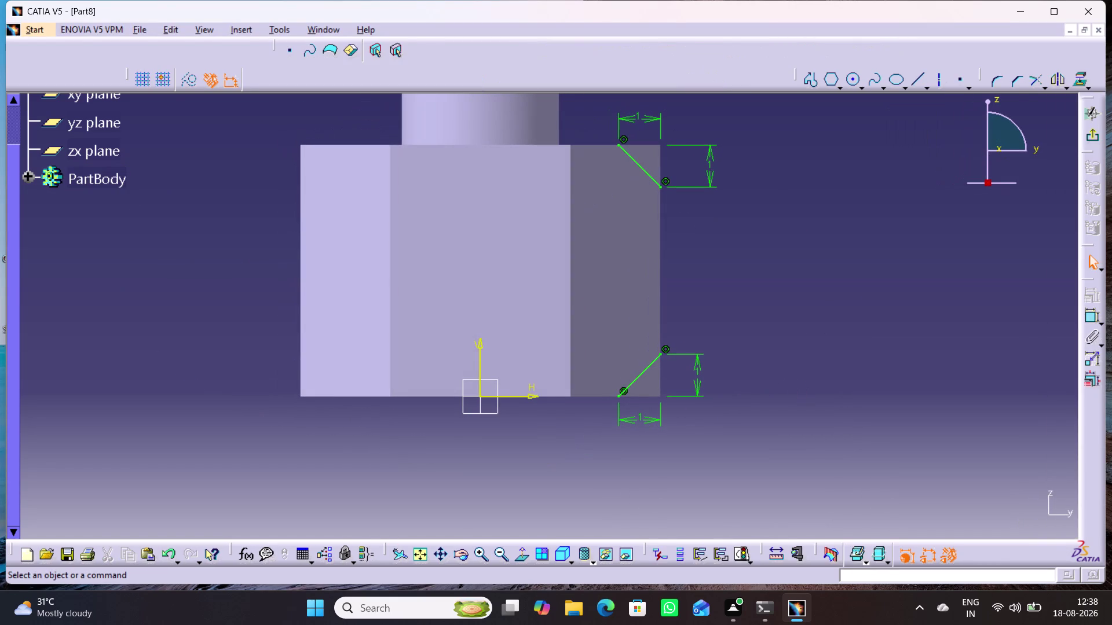
click(812, 80)
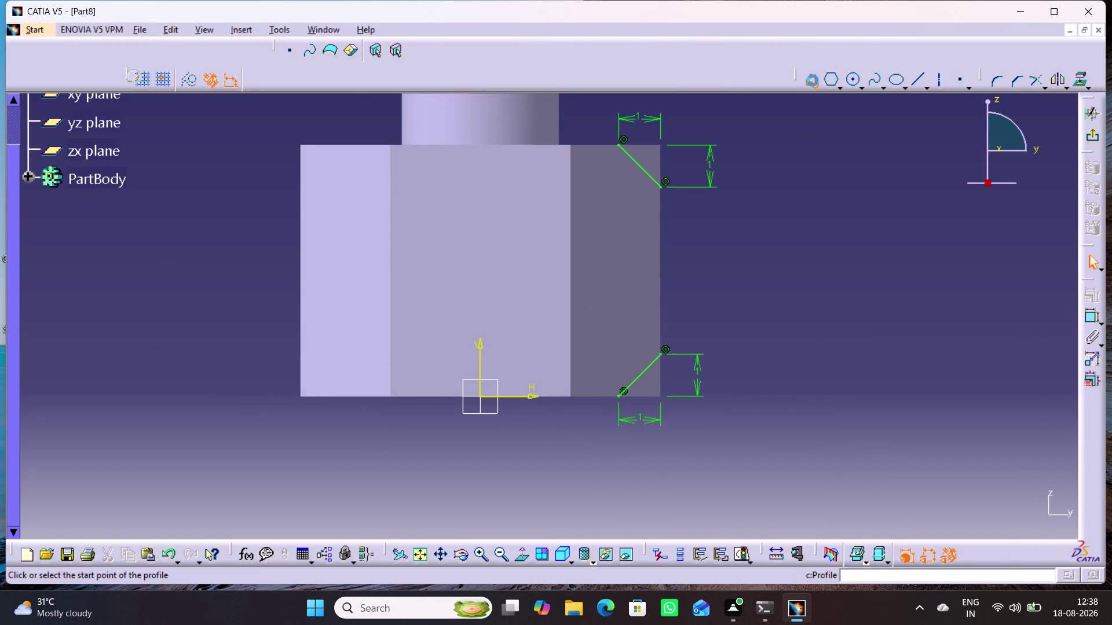
click(619, 396)
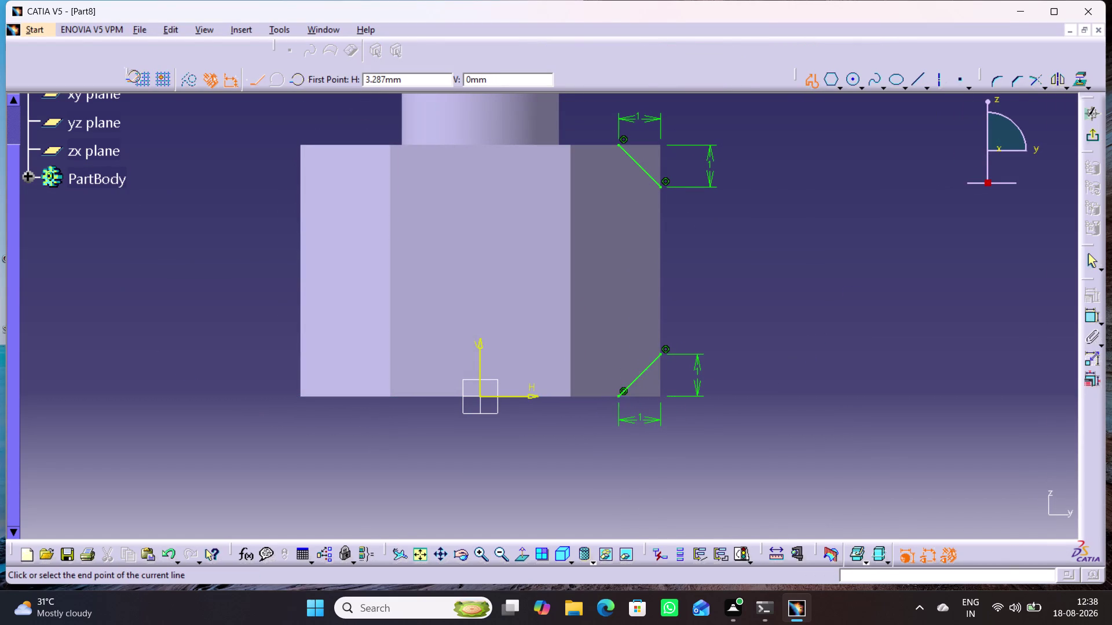
click(665, 398)
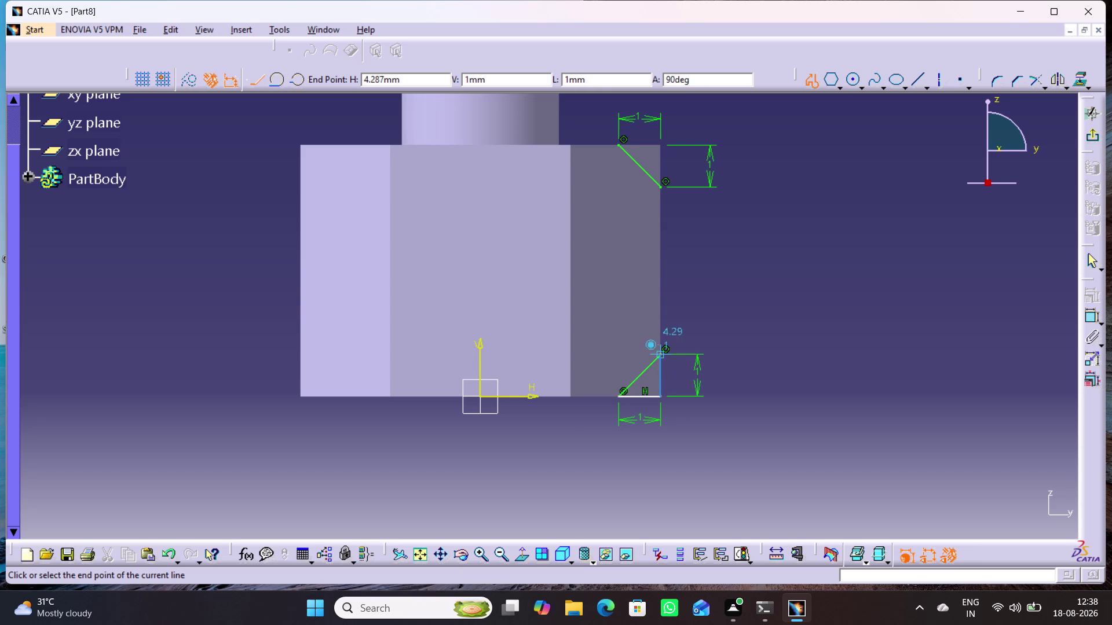
click(661, 353)
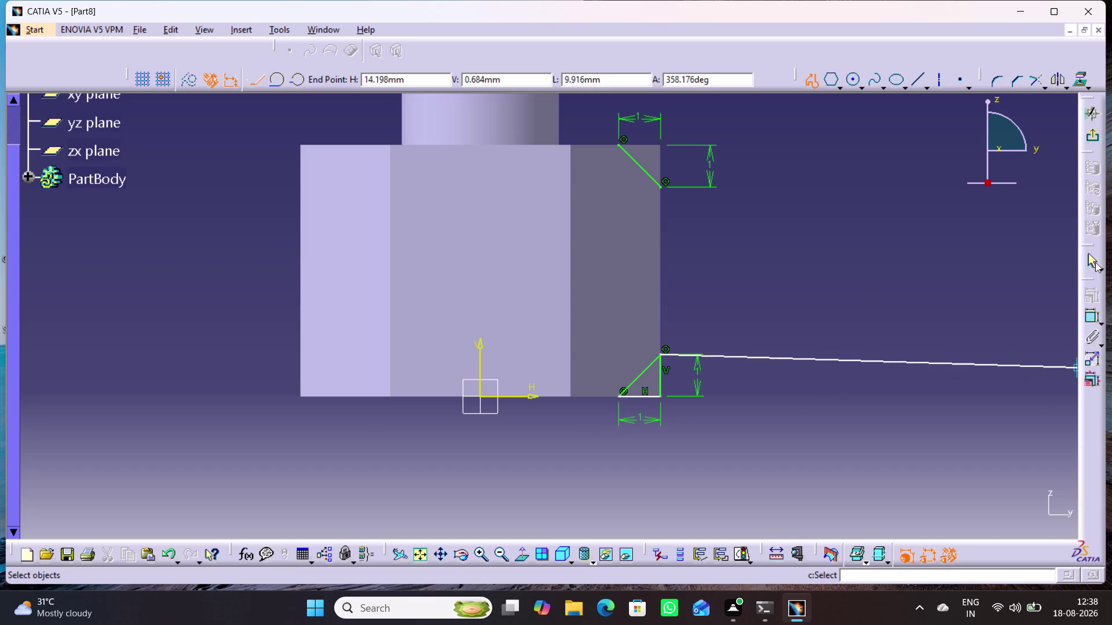
click(1090, 258)
Close the upper chamfer line into a triangle and return to the 3D part.
click(807, 81)
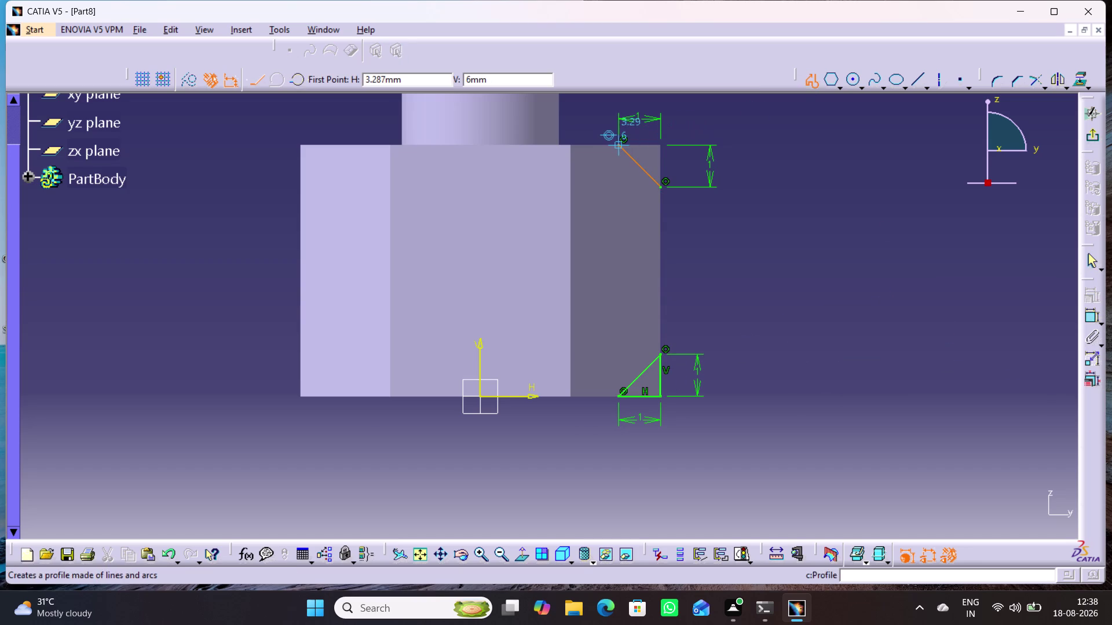
click(620, 142)
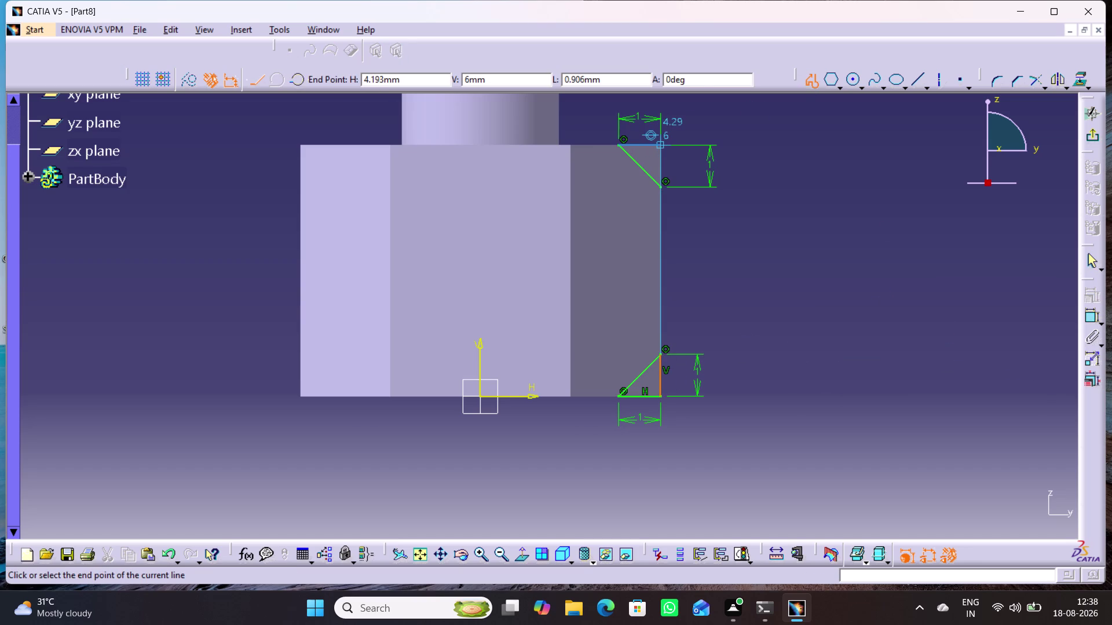
click(660, 144)
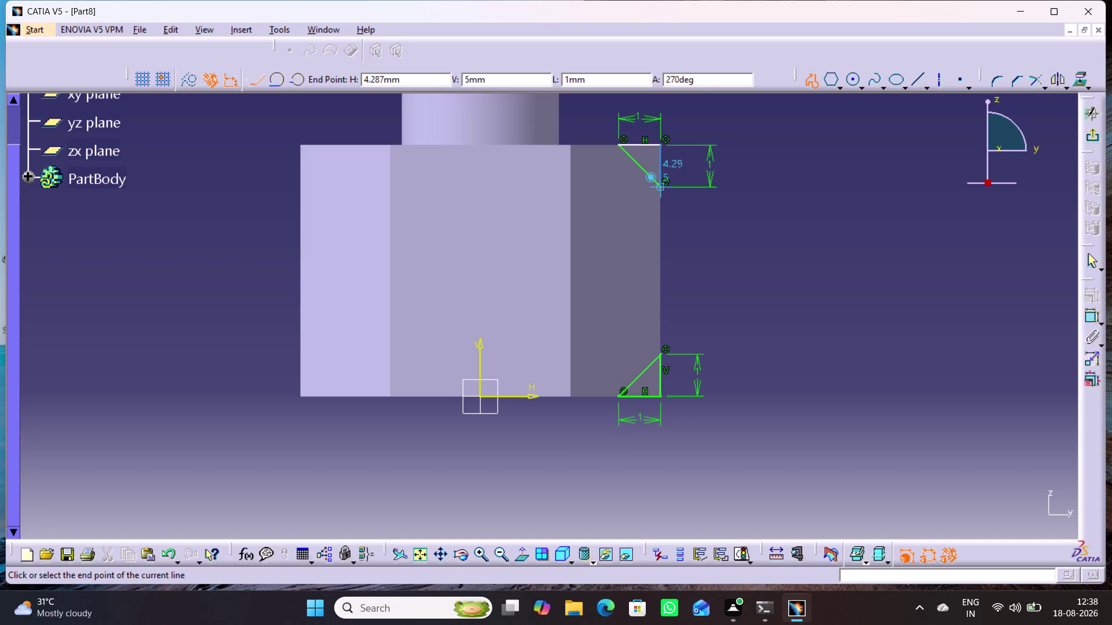
click(659, 185)
click(808, 72)
click(856, 254)
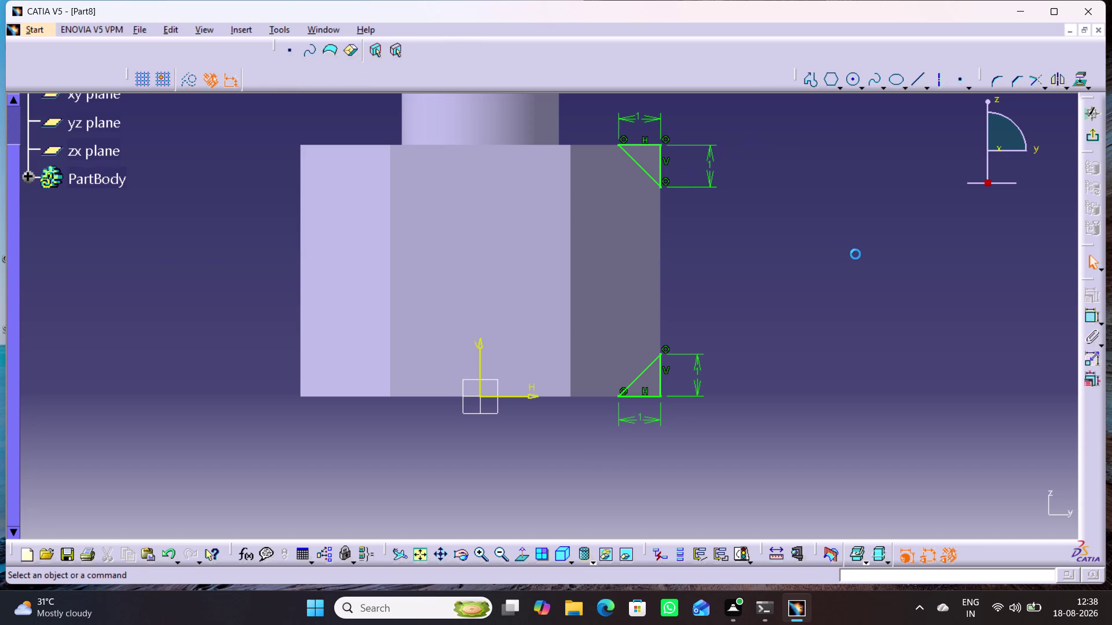
click(1093, 138)
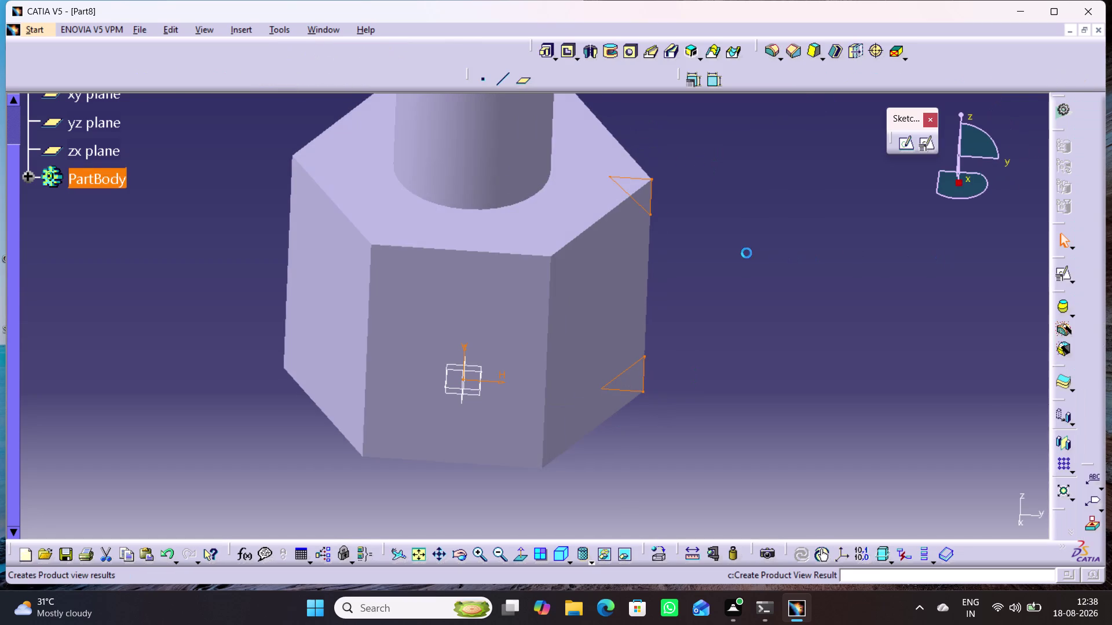
Create a 360° groove of the closed sketch about the Z axis.
click(608, 51)
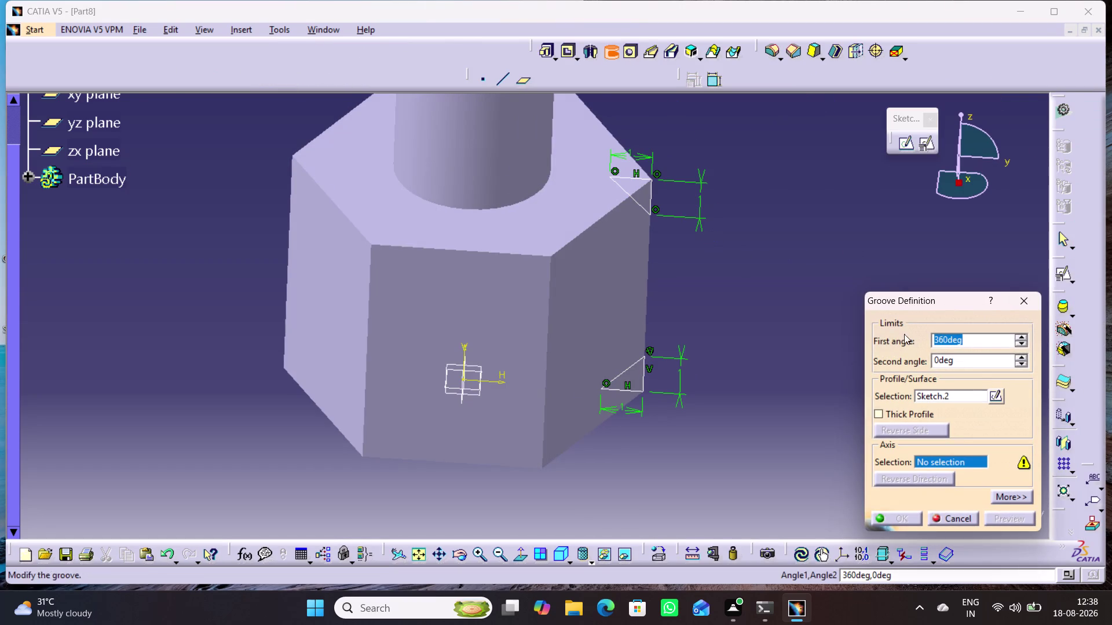
right_click(959, 462)
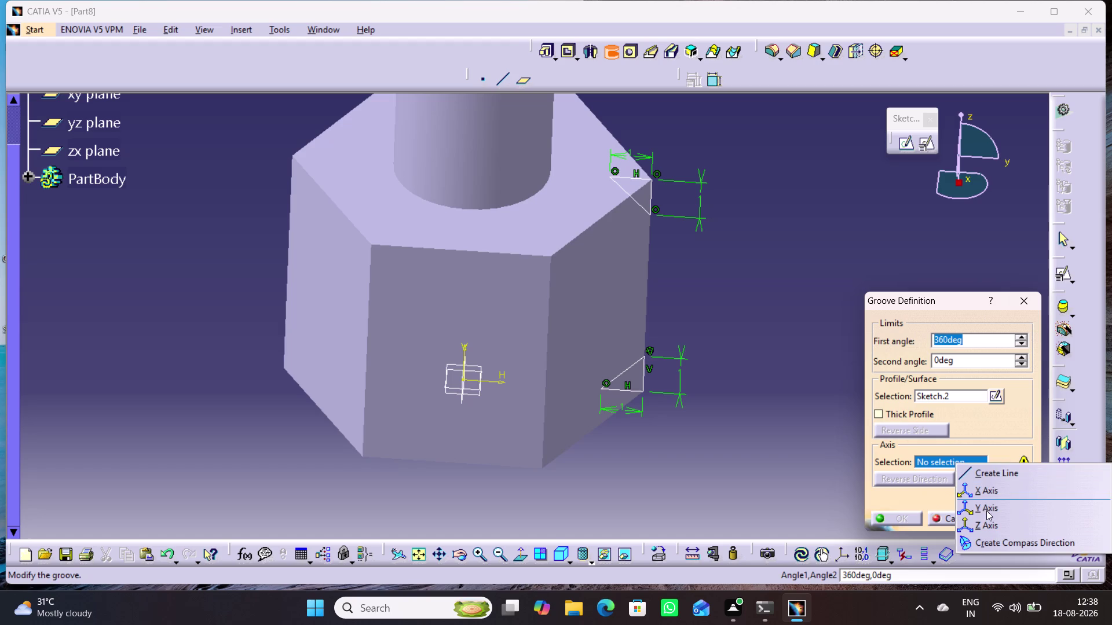
click(988, 521)
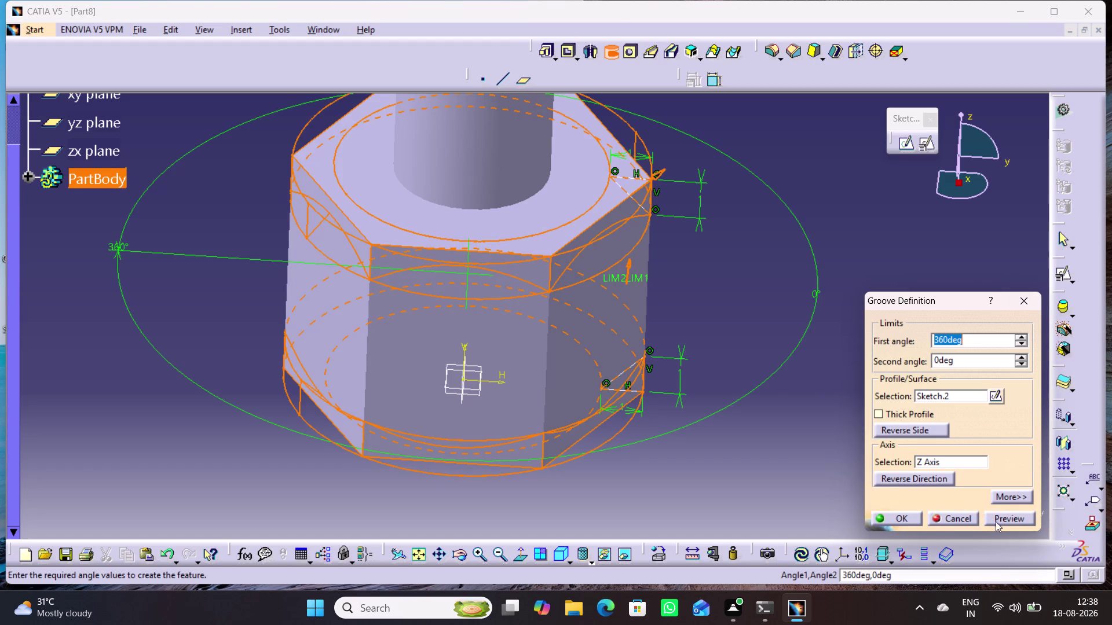
click(997, 522)
click(906, 516)
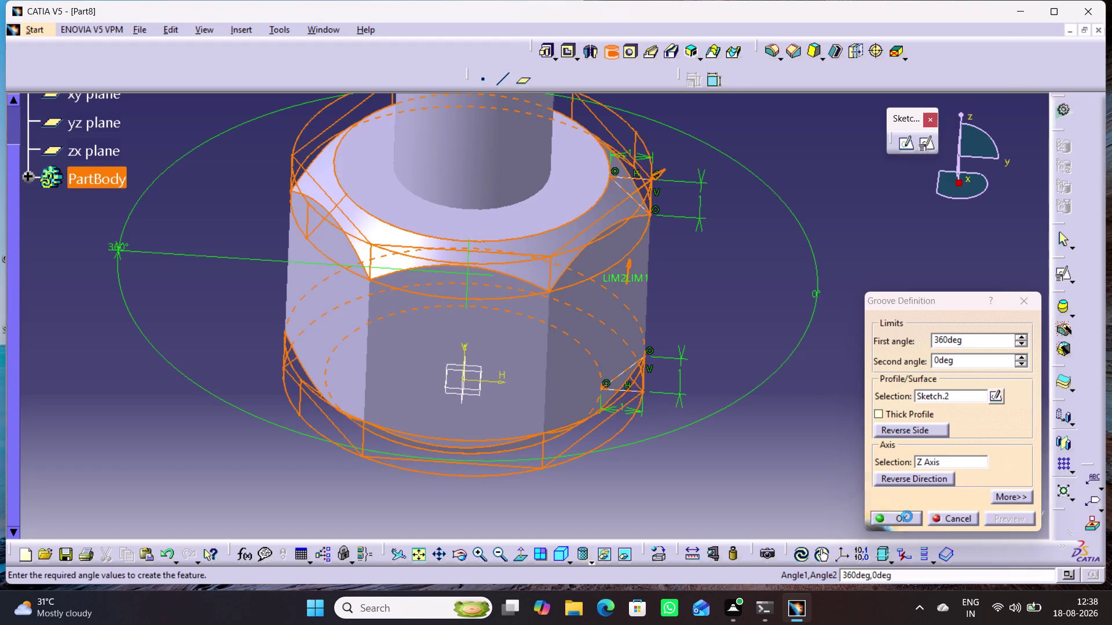
click(710, 465)
Orbit to inspect the chamfered hex head, then open the material library.
middle_drag(678, 468, 692, 459)
right_drag(675, 438, 691, 459)
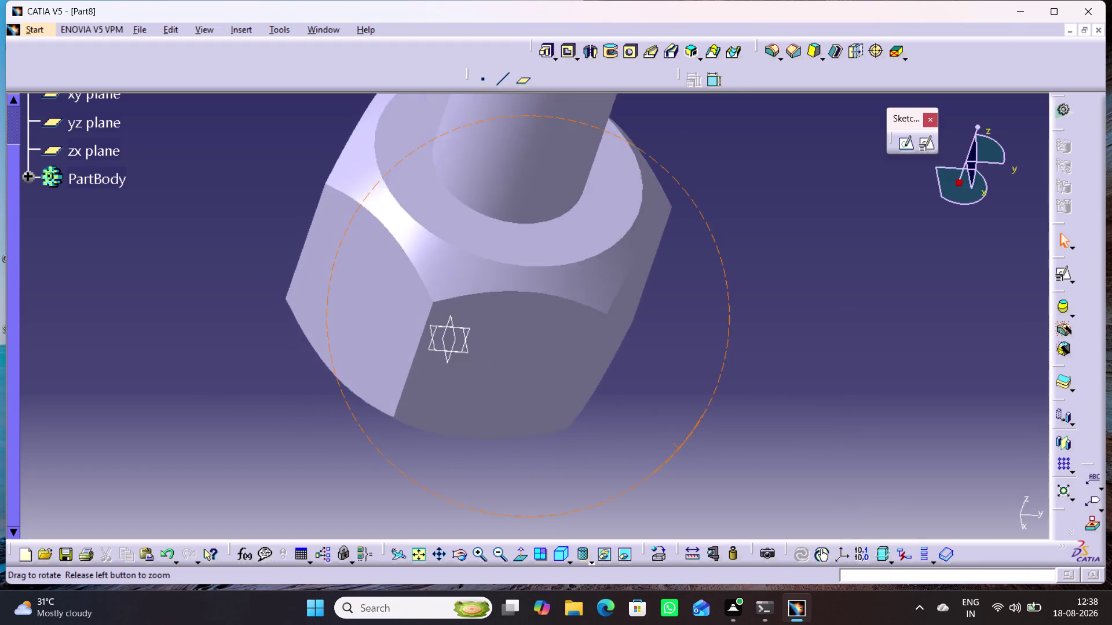
middle_drag(692, 459, 711, 394)
right_drag(692, 459, 711, 395)
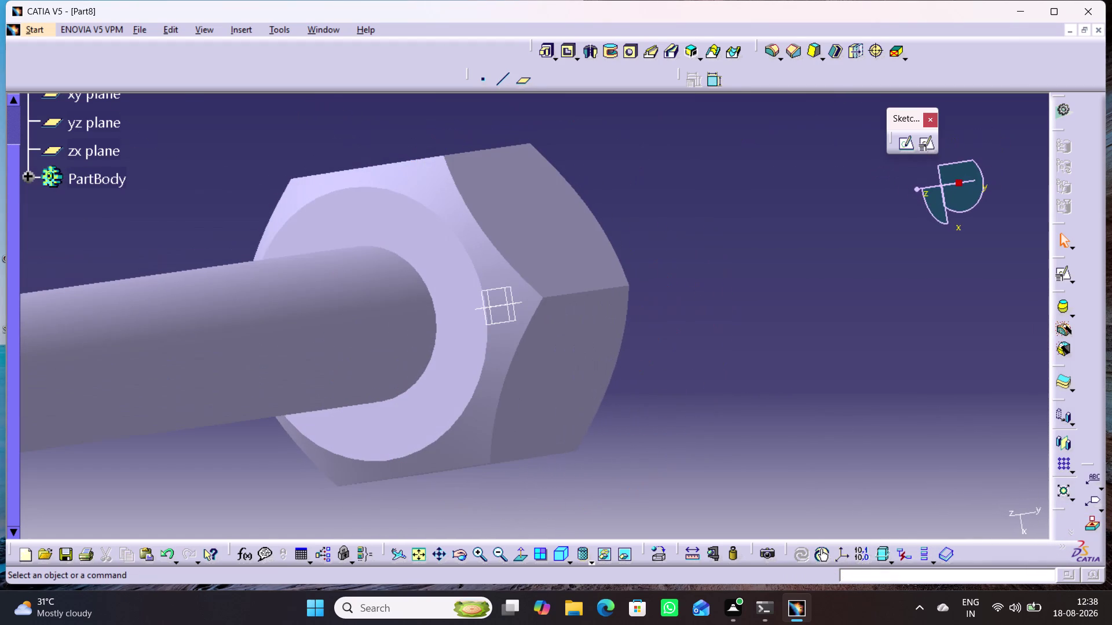
click(666, 550)
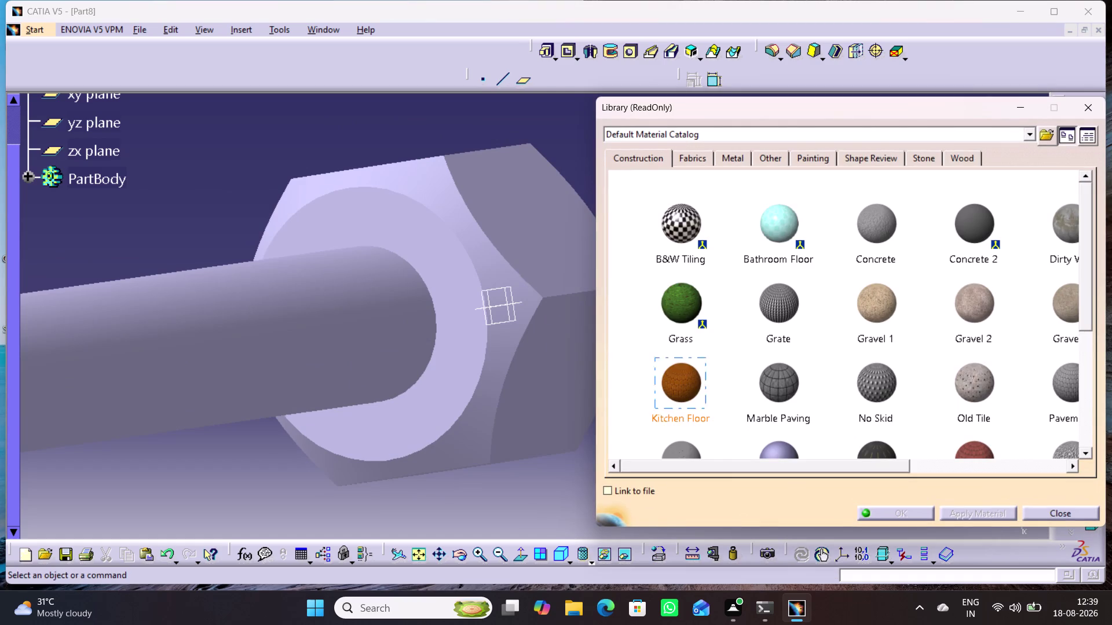
Apply Aluminium from the metal materials to the PartBody.
click(737, 157)
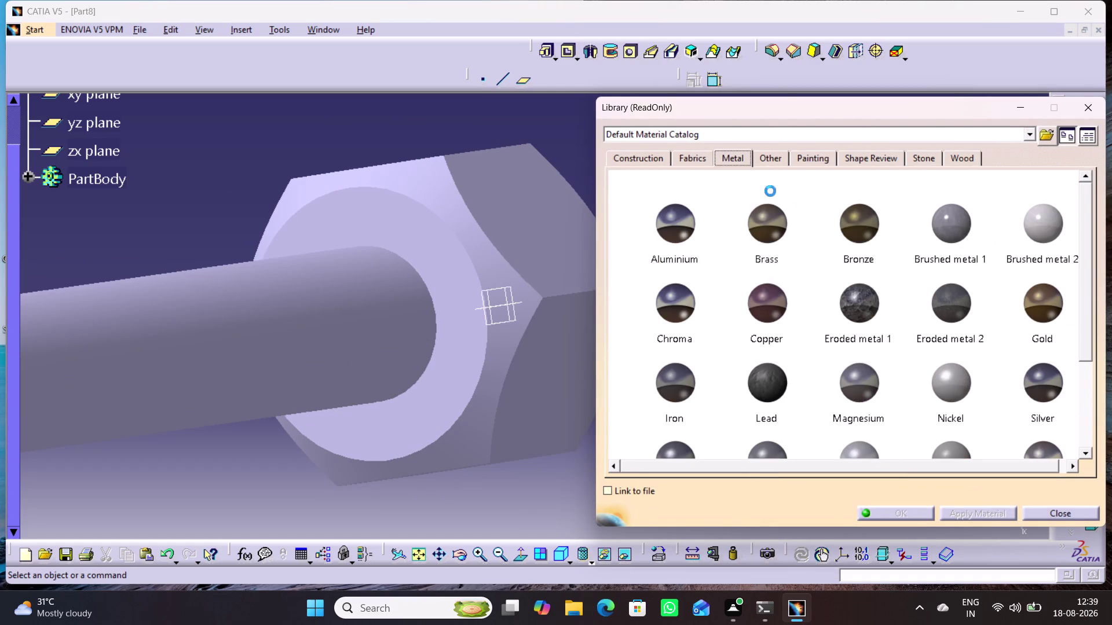
click(656, 255)
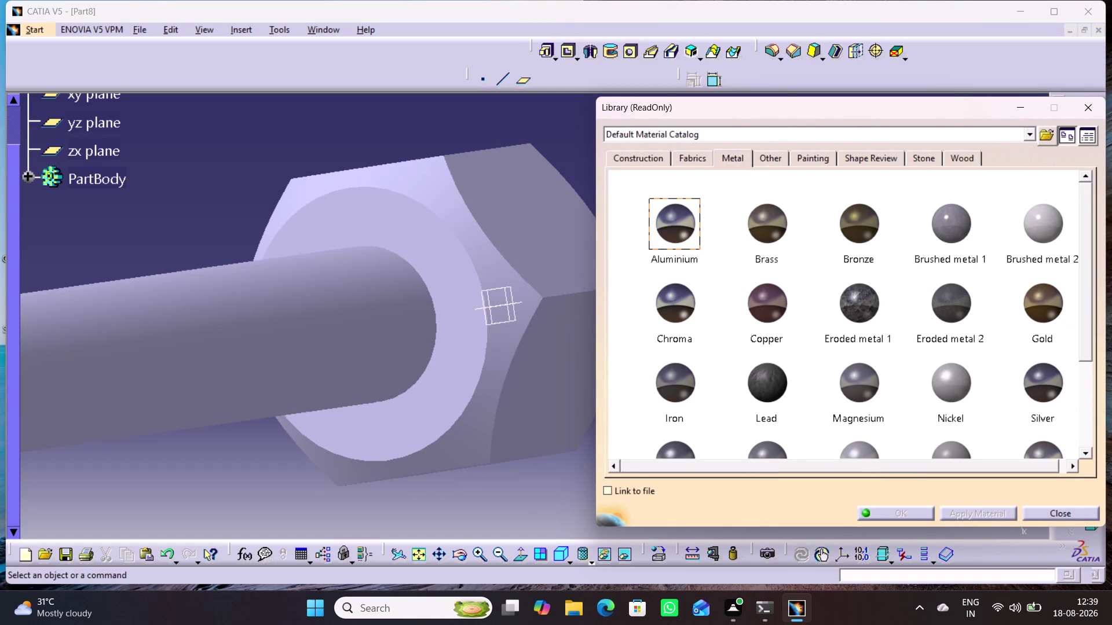
click(84, 177)
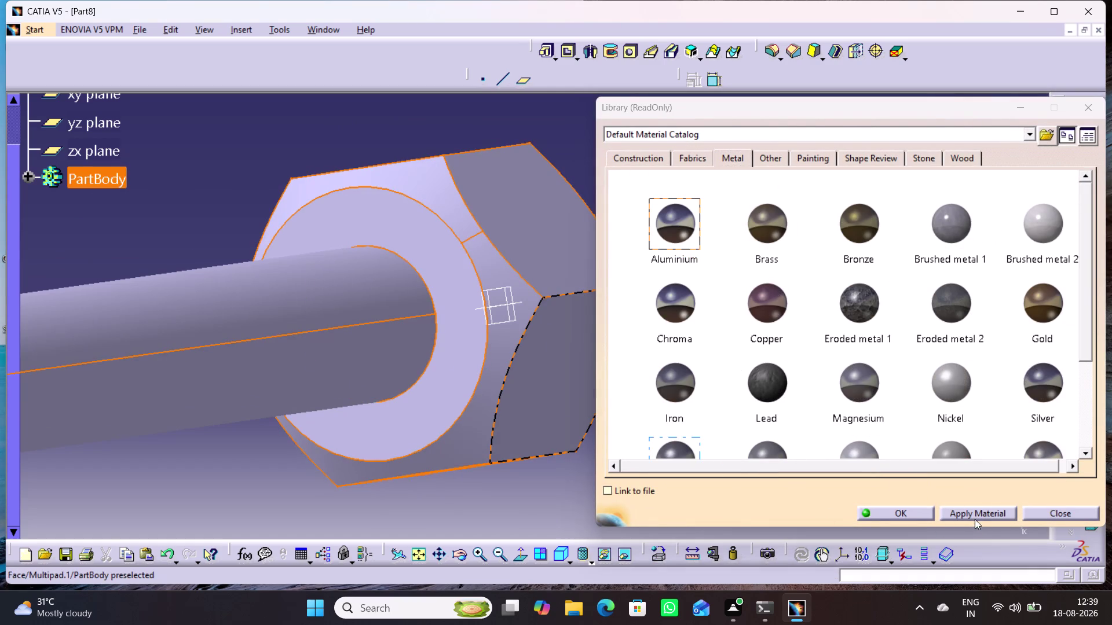
click(974, 514)
click(908, 515)
Orbit the screw to show its shank end and expand the PartBody tree.
middle_drag(617, 406, 708, 396)
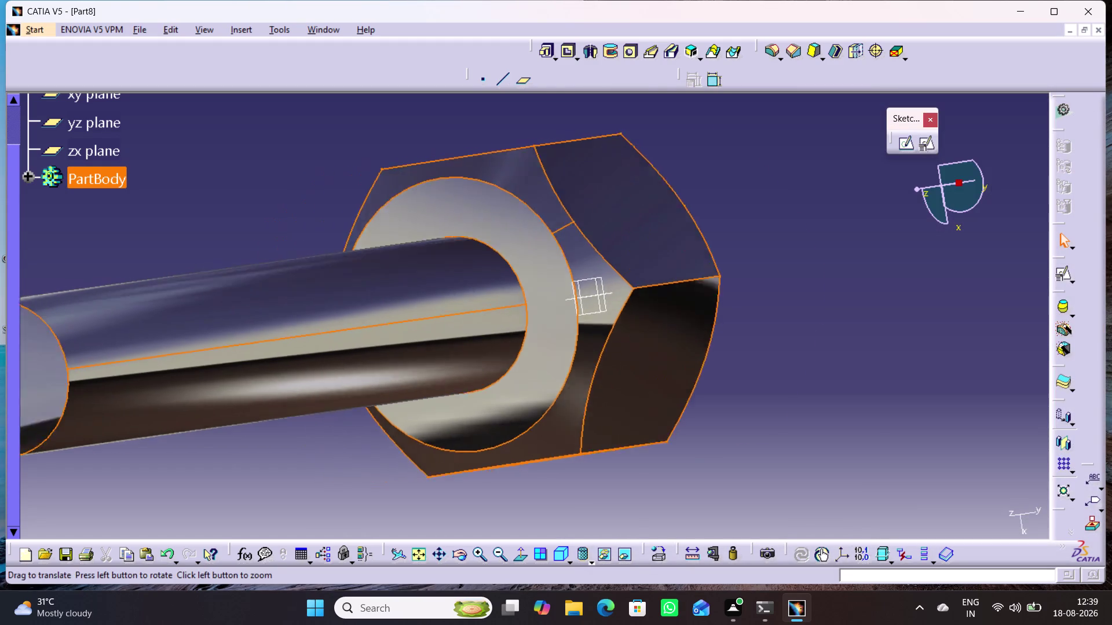
middle_drag(708, 397, 964, 370)
middle_drag(490, 427, 537, 266)
right_drag(517, 389, 580, 308)
middle_drag(805, 238, 580, 308)
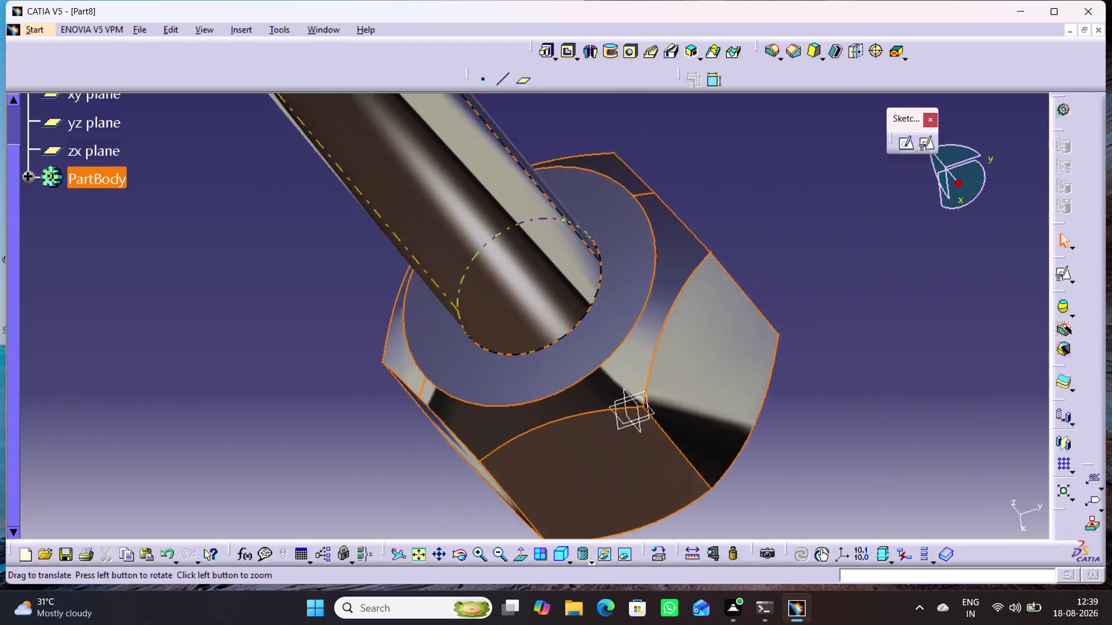
right_drag(581, 308, 692, 410)
middle_drag(581, 308, 694, 409)
middle_drag(186, 271, 481, 537)
right_drag(199, 285, 481, 537)
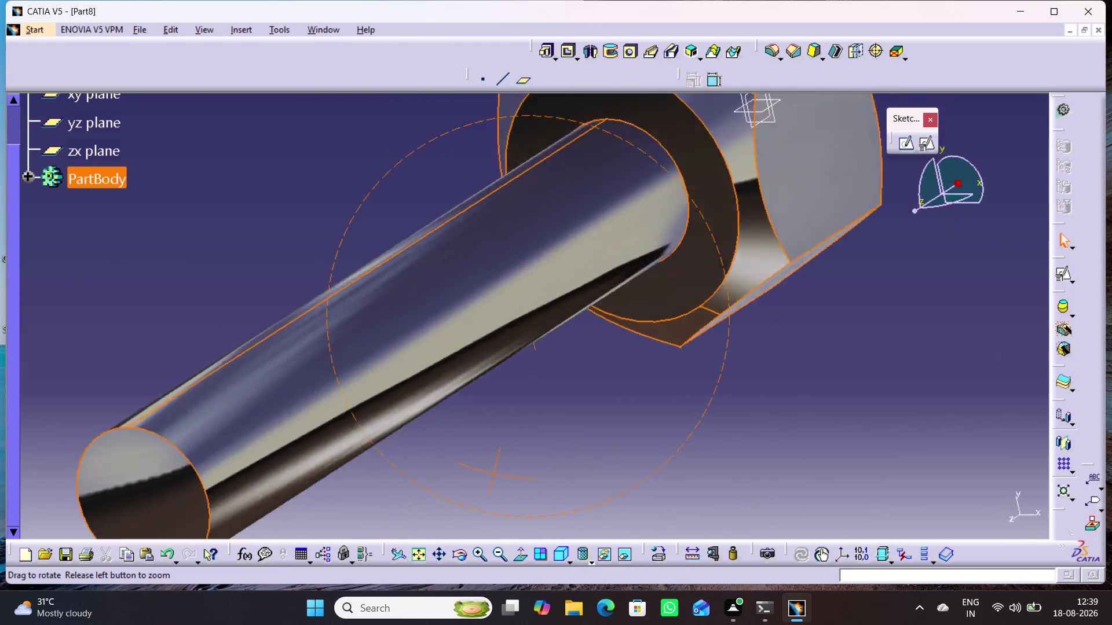
middle_drag(481, 537, 440, 523)
right_drag(481, 538, 441, 523)
click(27, 171)
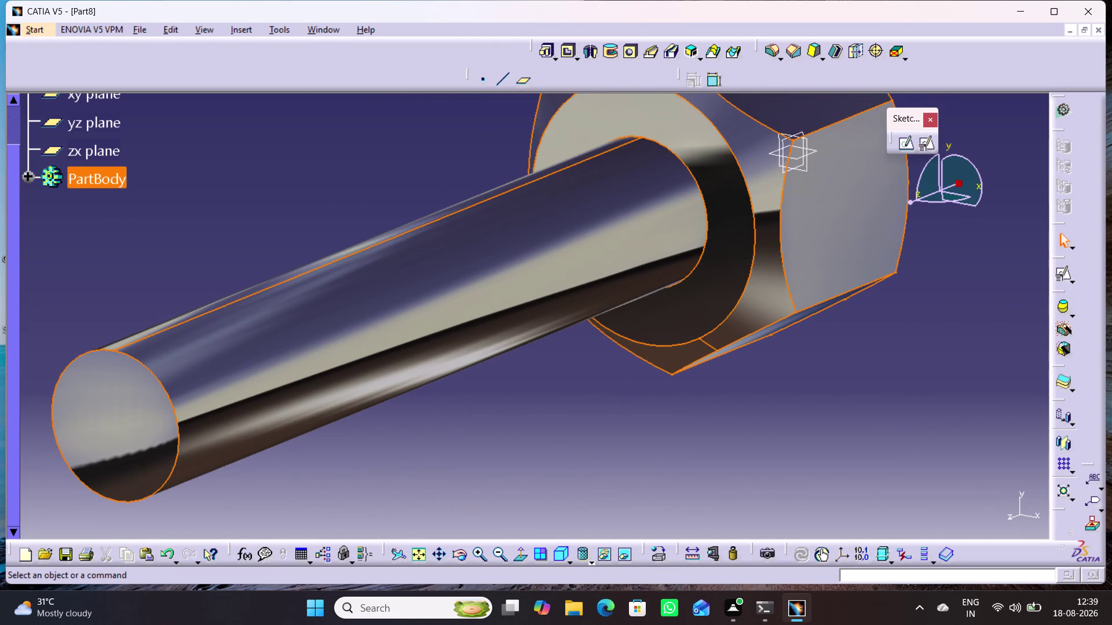
click(27, 178)
Set the Aluminium material's rendering type to Polished Metal for a chrome look.
right_click(117, 208)
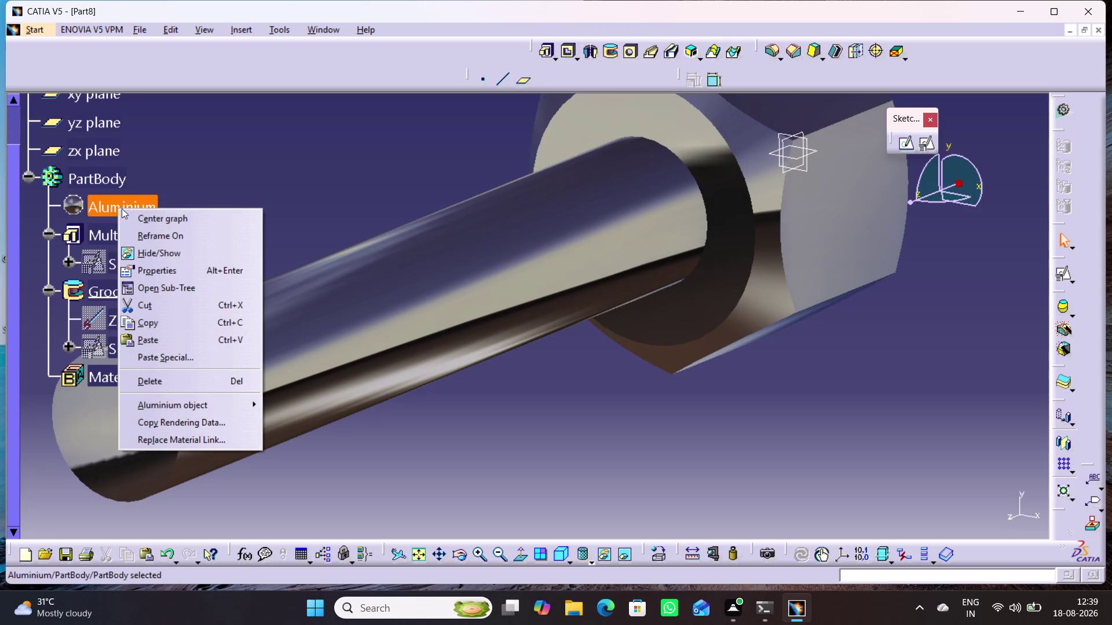
click(160, 268)
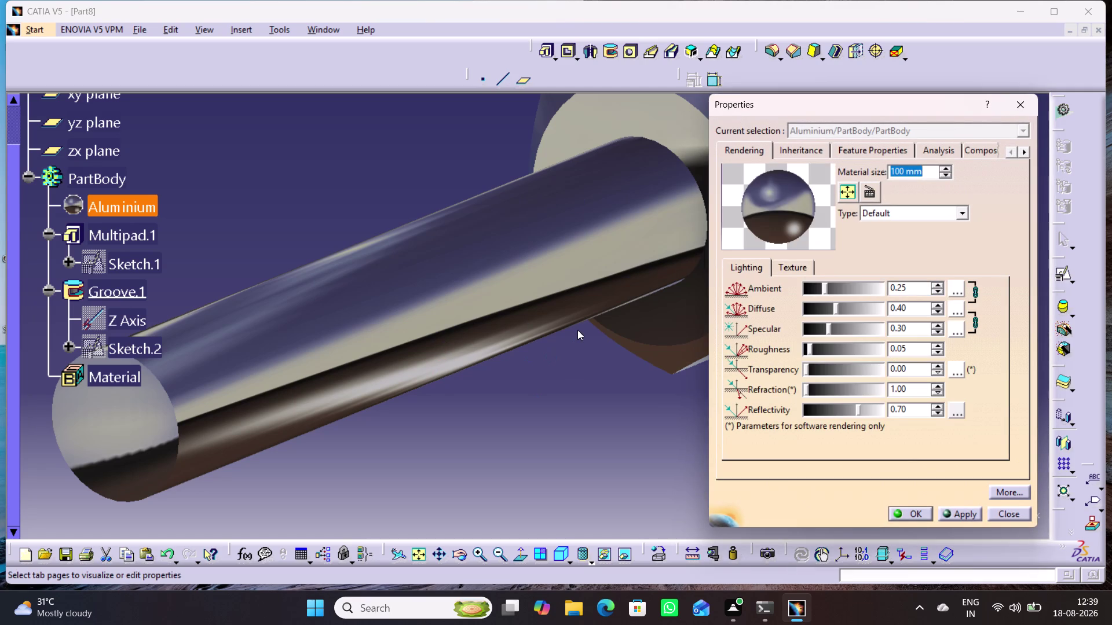
click(964, 213)
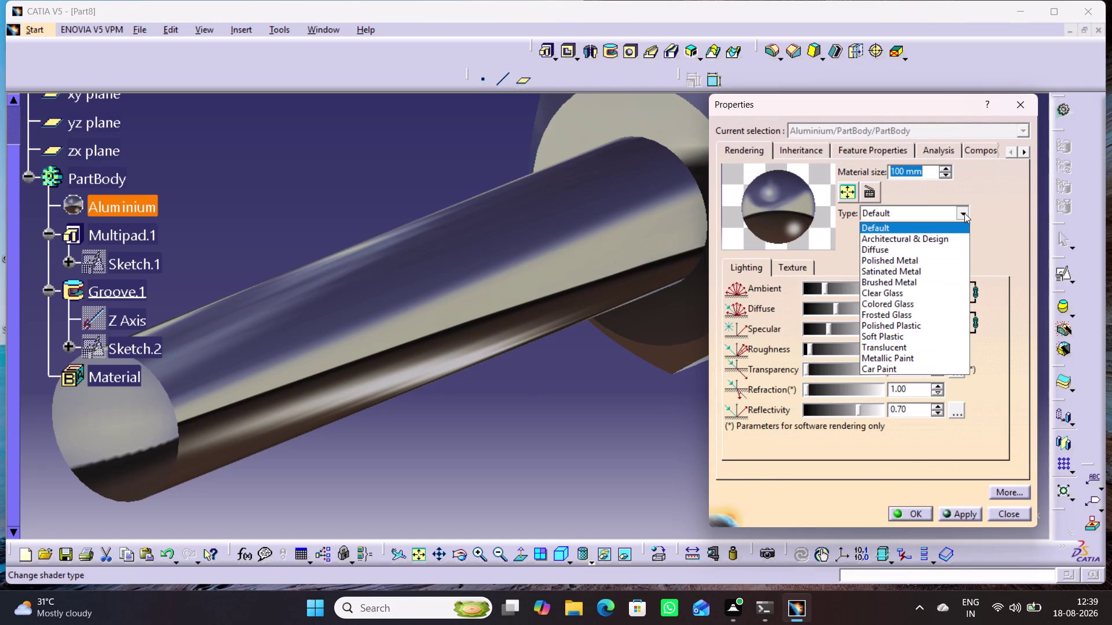
click(933, 258)
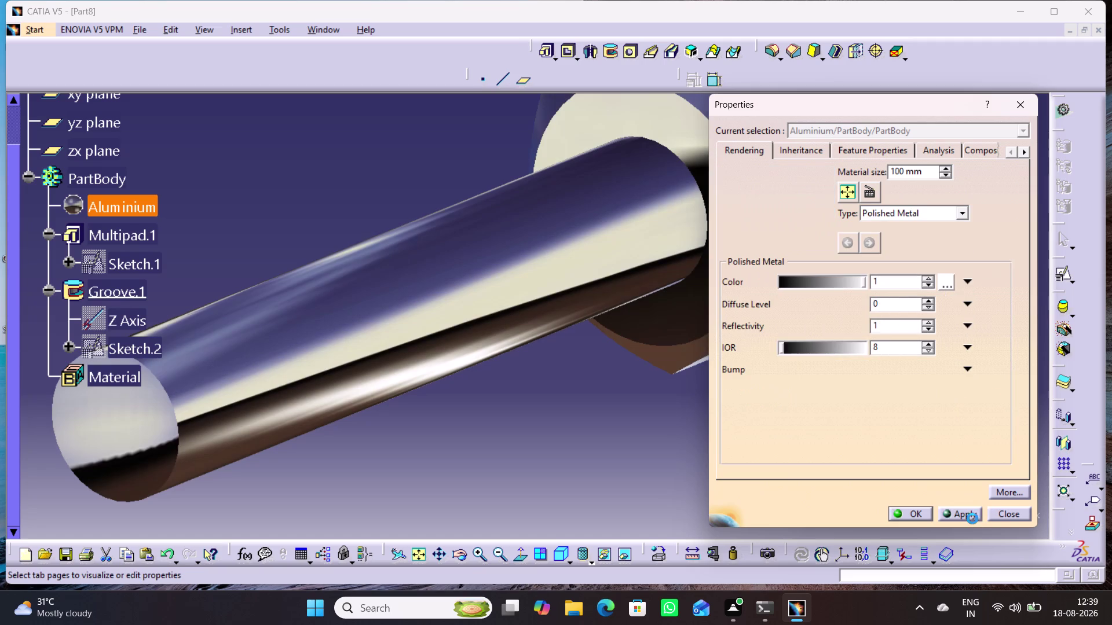
click(973, 518)
click(914, 512)
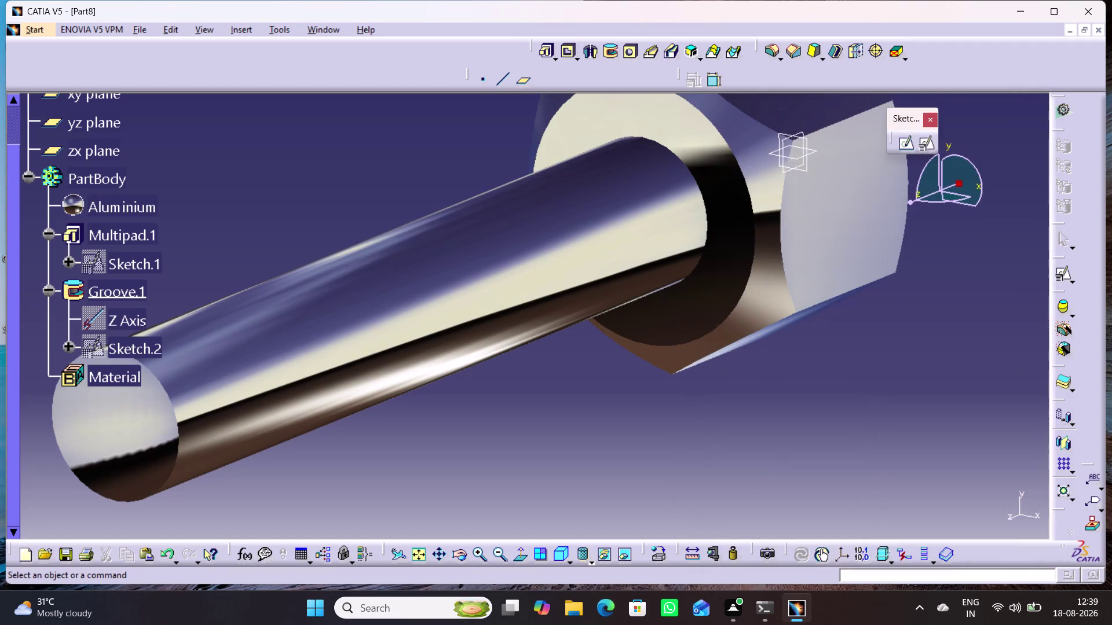
middle_drag(520, 448, 540, 397)
right_drag(520, 447, 540, 397)
Save the screw as 'Cap screw'.
scroll(down, 3)
key(ctrl+s)
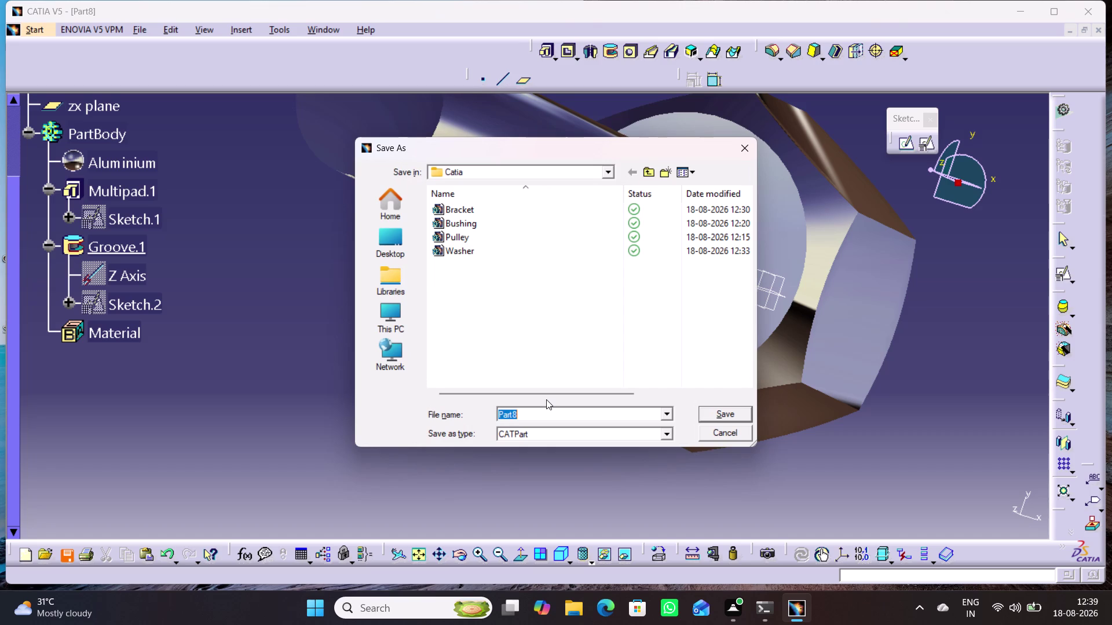
text(C)
text(ap)
key(space)
text(screw)
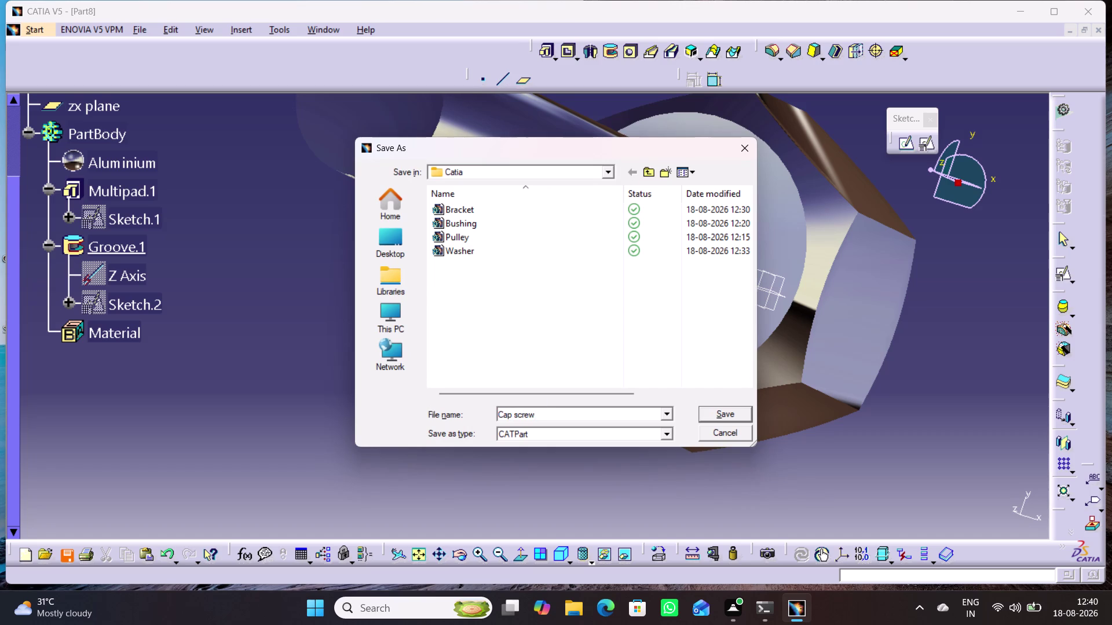
key(Return)
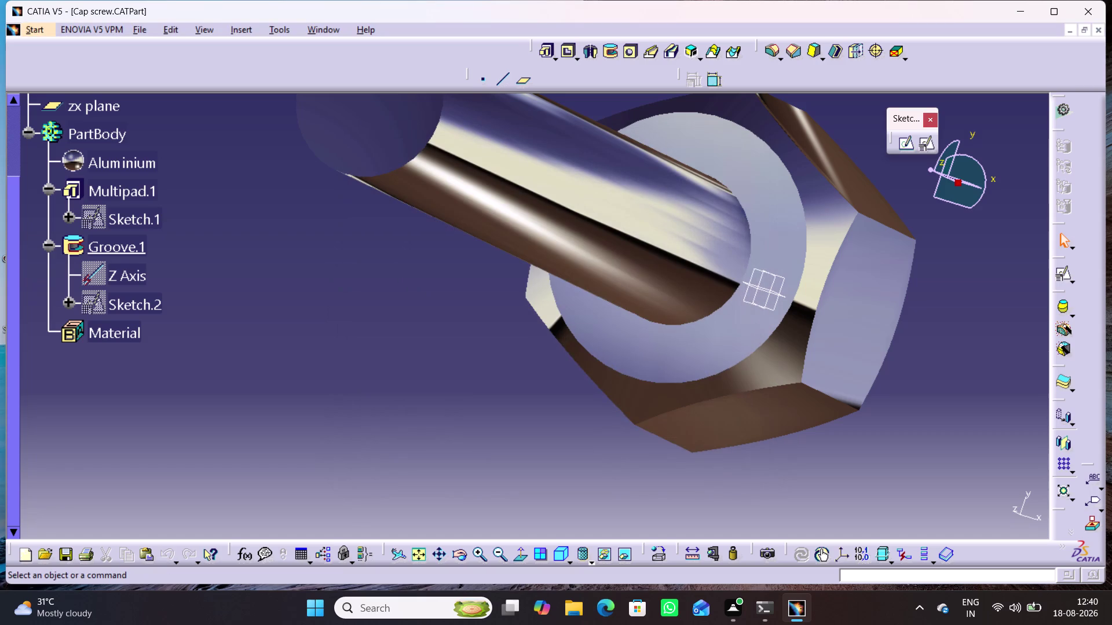
Create a new Part document, Part9, and select its xy plane.
key(ctrl+n)
key(Down)
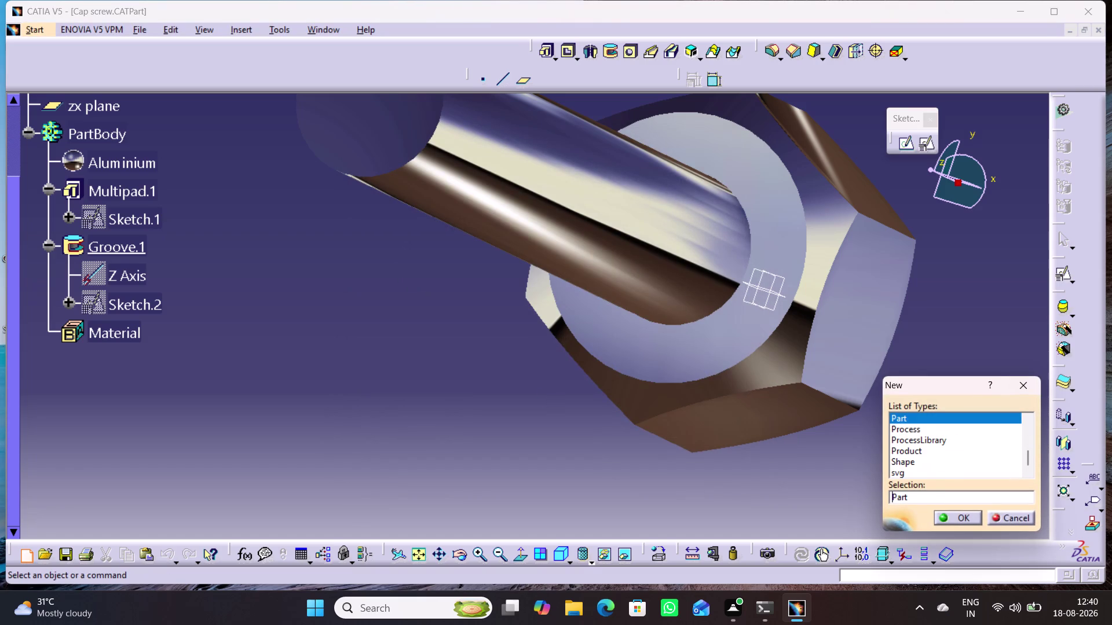
key(Return)
key(Return)
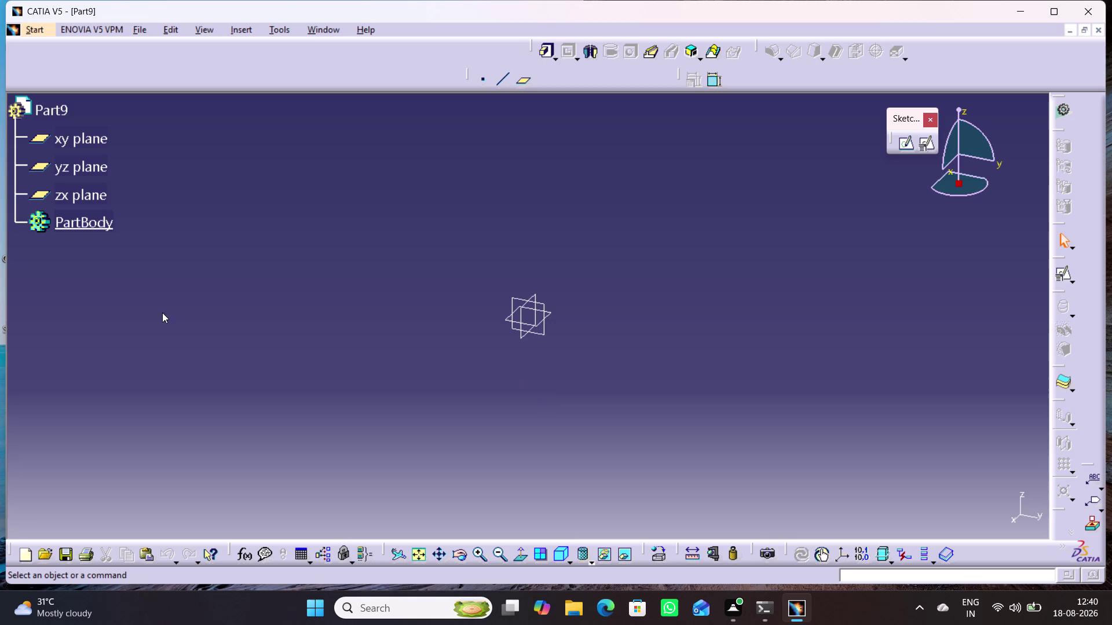
click(55, 142)
Start a positioned sketch on the xy plane and draw a hexagon centred at the origin.
click(929, 145)
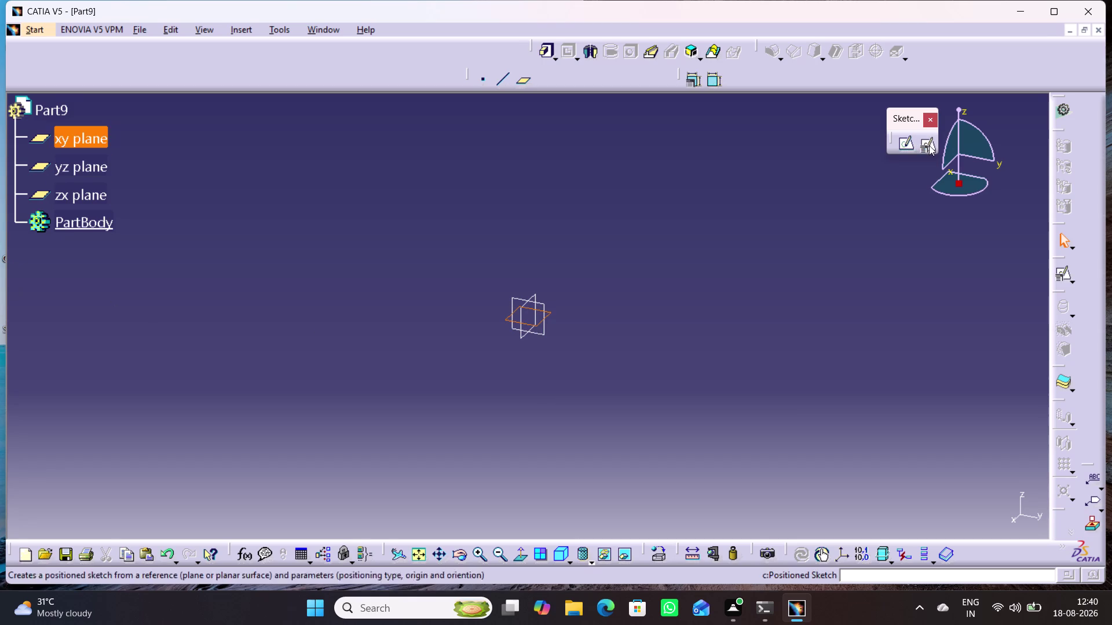
click(988, 483)
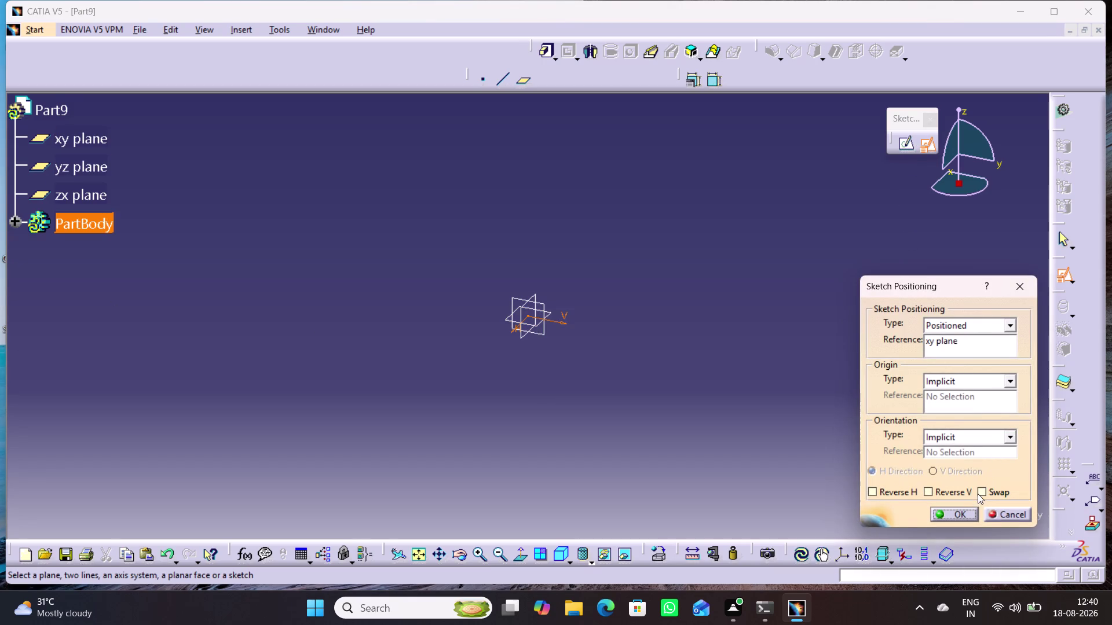
click(977, 494)
click(954, 493)
click(962, 511)
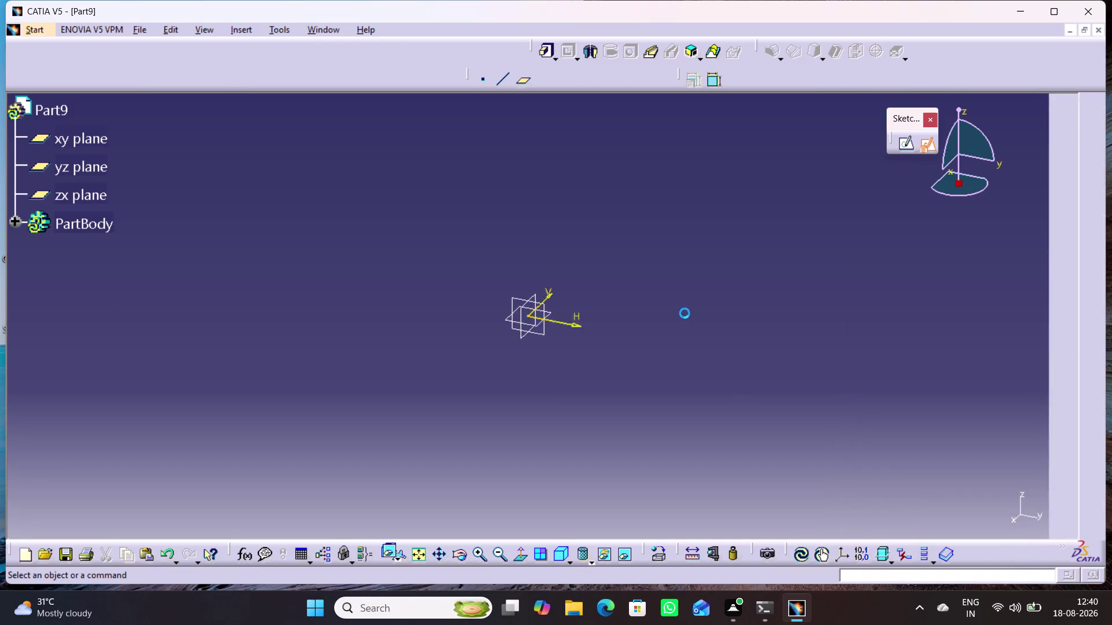
click(834, 83)
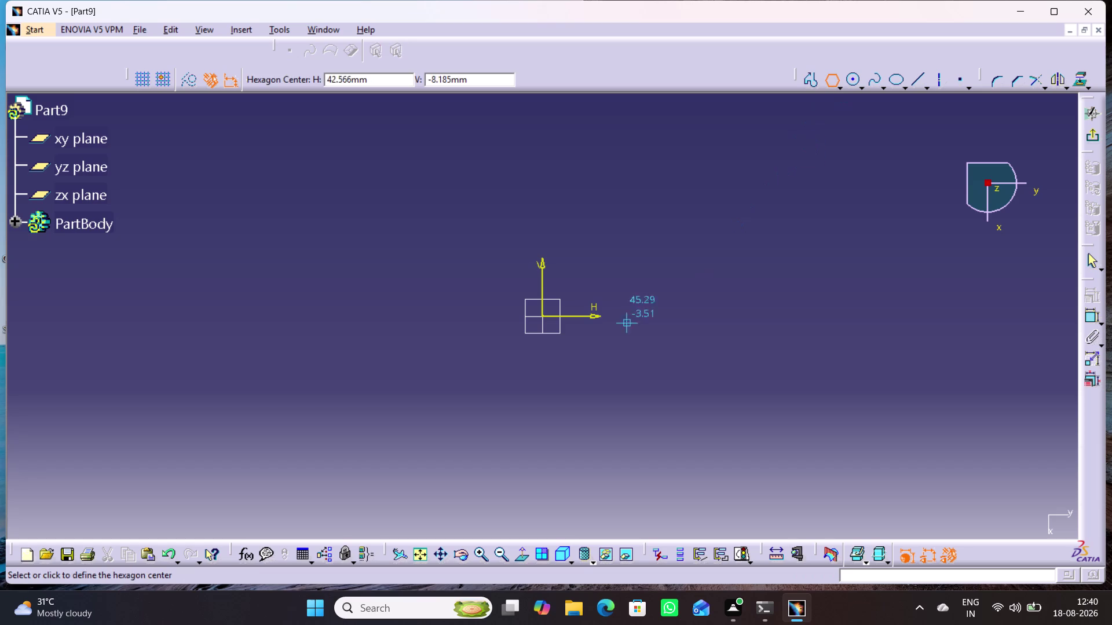
click(541, 316)
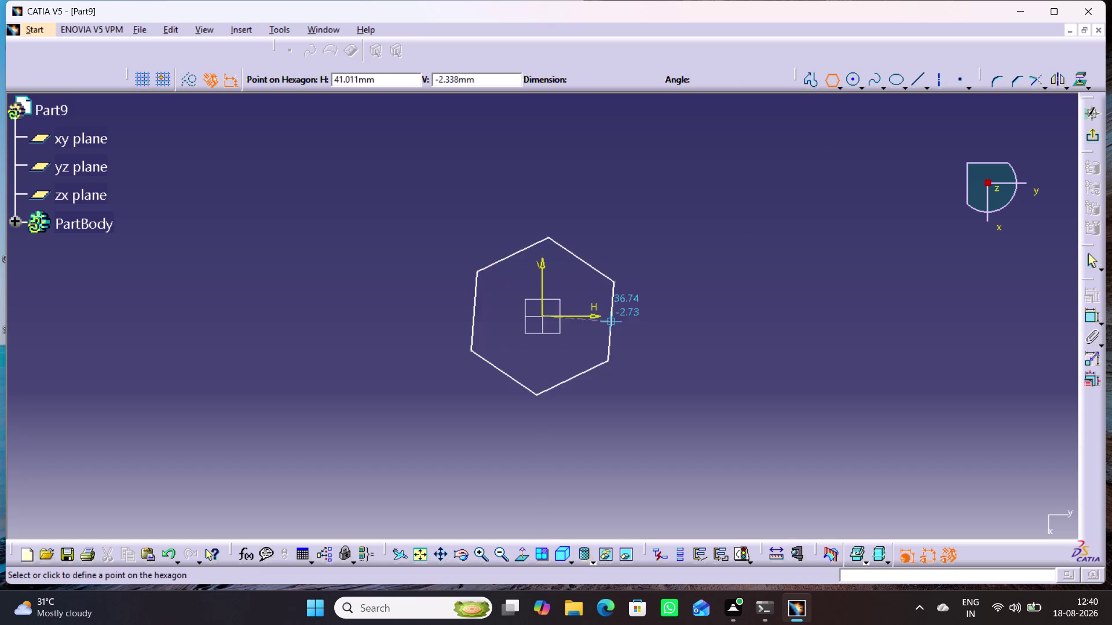
click(541, 230)
click(778, 242)
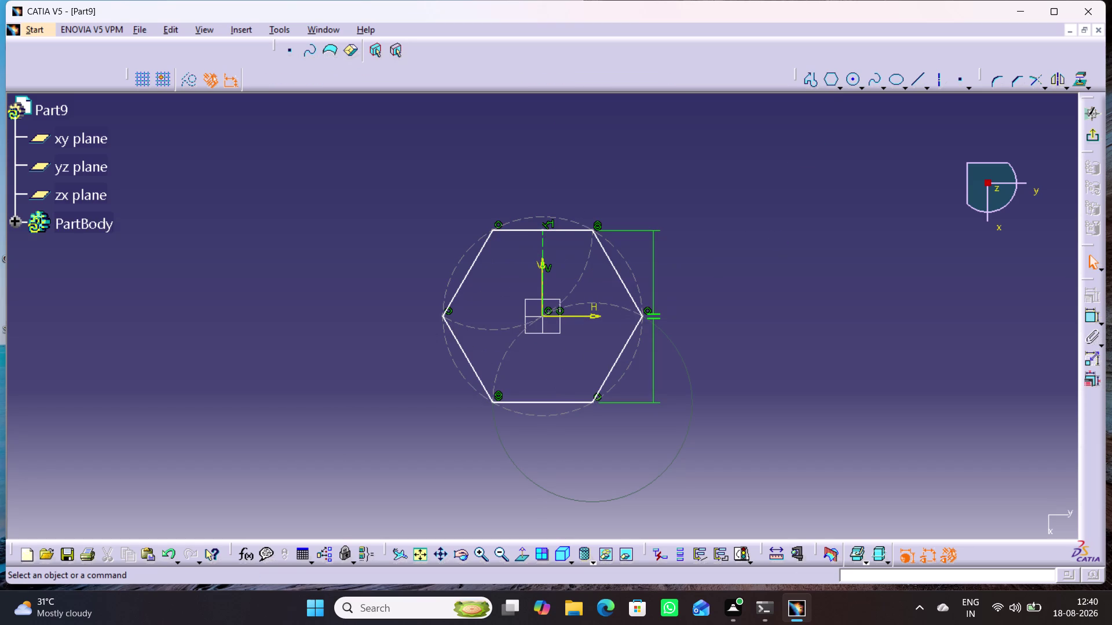
Dimension the hexagon 16 mm across flats and leave the sketcher.
click(1092, 315)
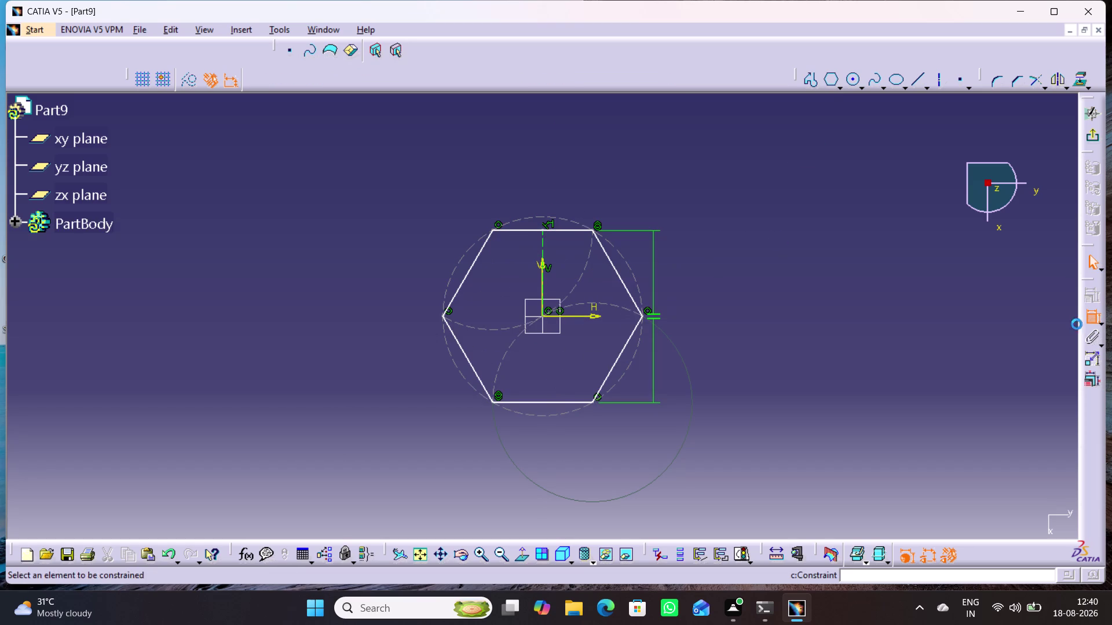
click(576, 403)
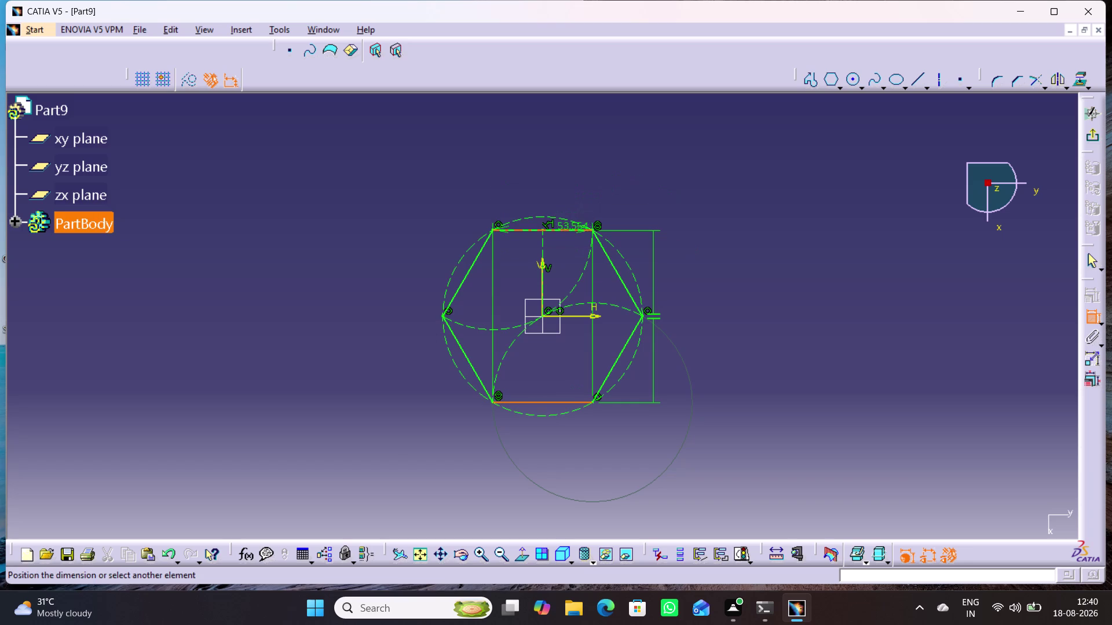
drag(573, 230, 581, 230)
click(681, 318)
double_click(680, 316)
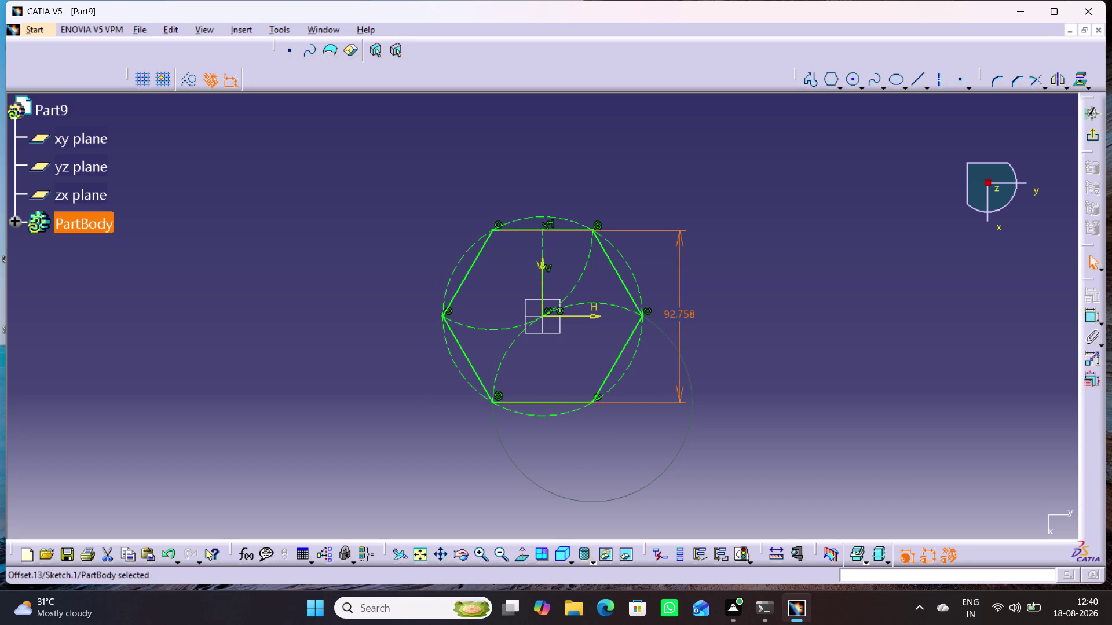
text(1)
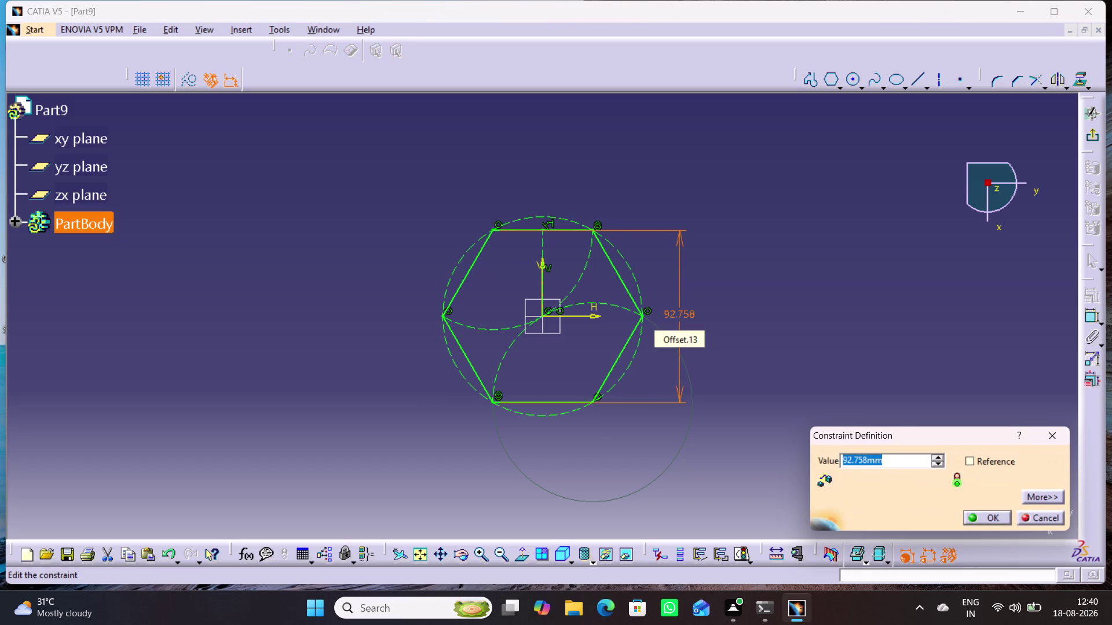
text(6)
key(Return)
click(759, 409)
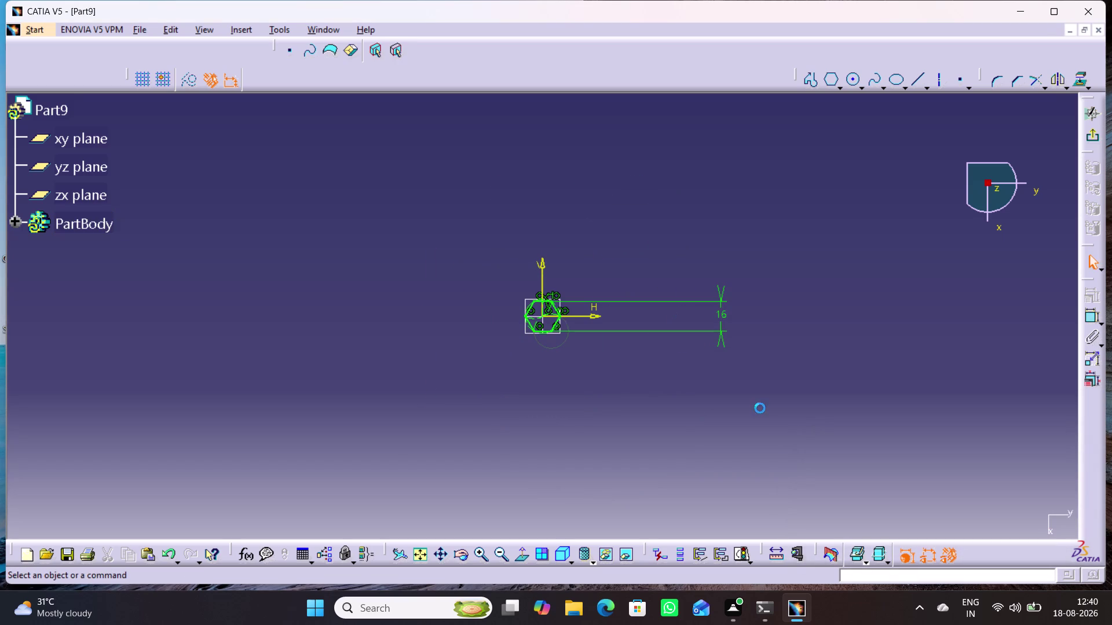
click(1089, 142)
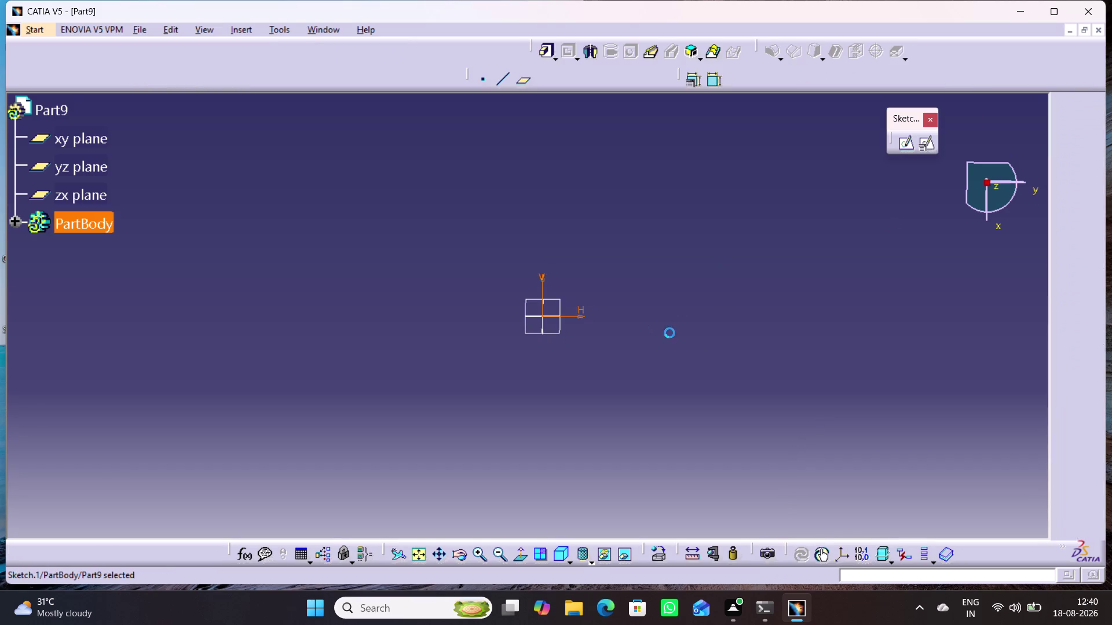
Orbit, zoom and shift the view to bring the 16 mm hexagon sketch into view.
middle_click(539, 334)
right_click(539, 333)
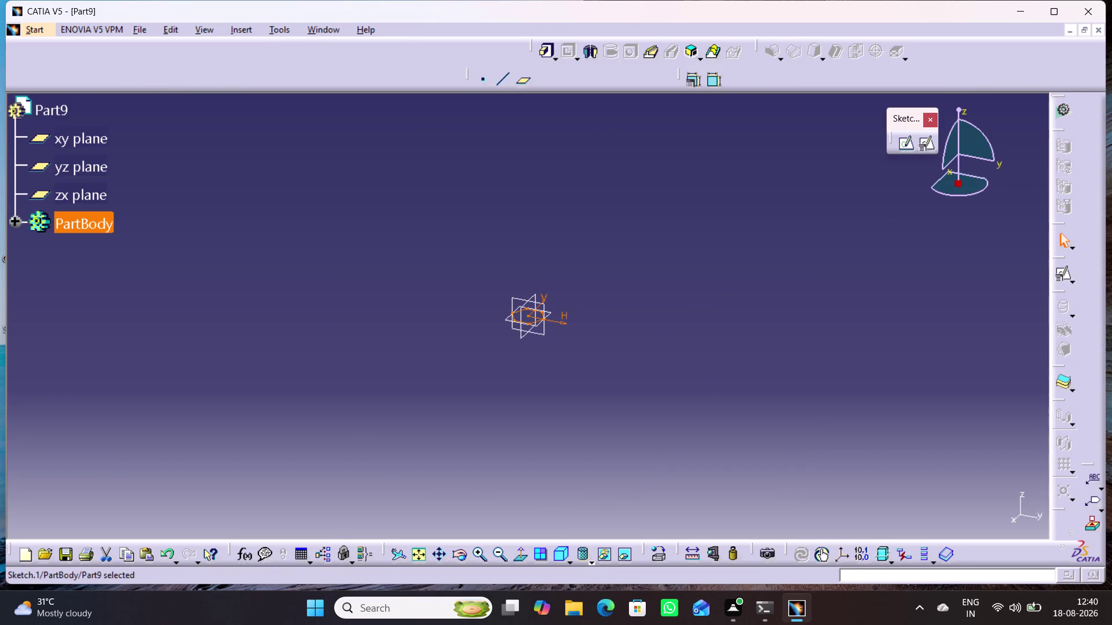
middle_drag(550, 370, 554, 351)
right_click(550, 370)
middle_drag(552, 369, 550, 319)
right_drag(552, 369, 547, 337)
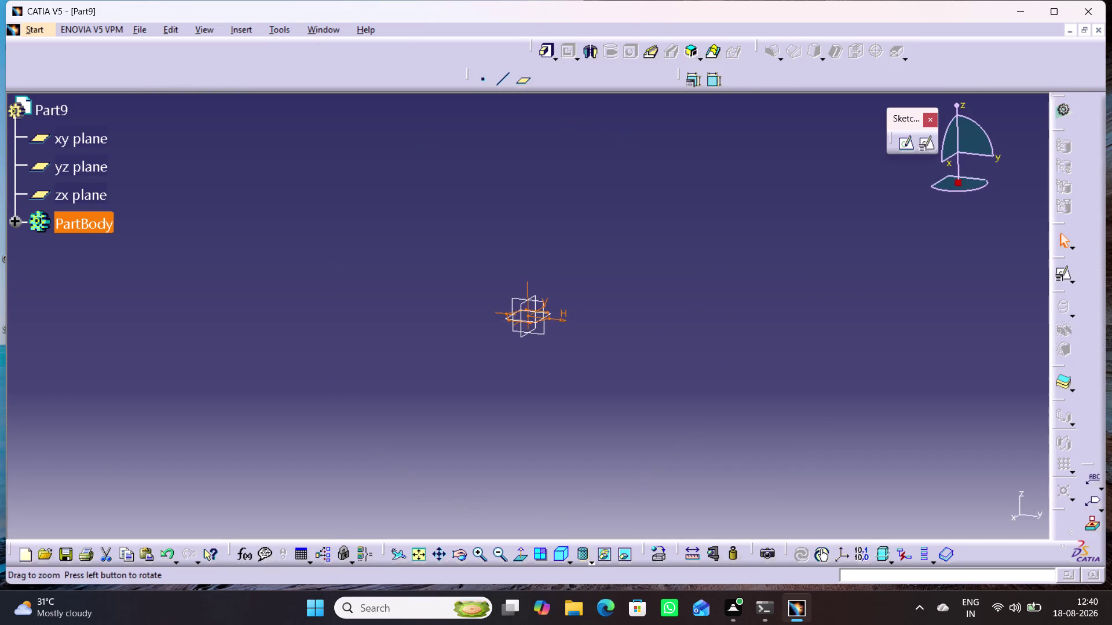
middle_drag(549, 319, 560, 336)
middle_drag(561, 381, 565, 339)
right_click(561, 381)
middle_drag(546, 380, 603, 239)
right_click(547, 380)
middle_drag(536, 395, 549, 468)
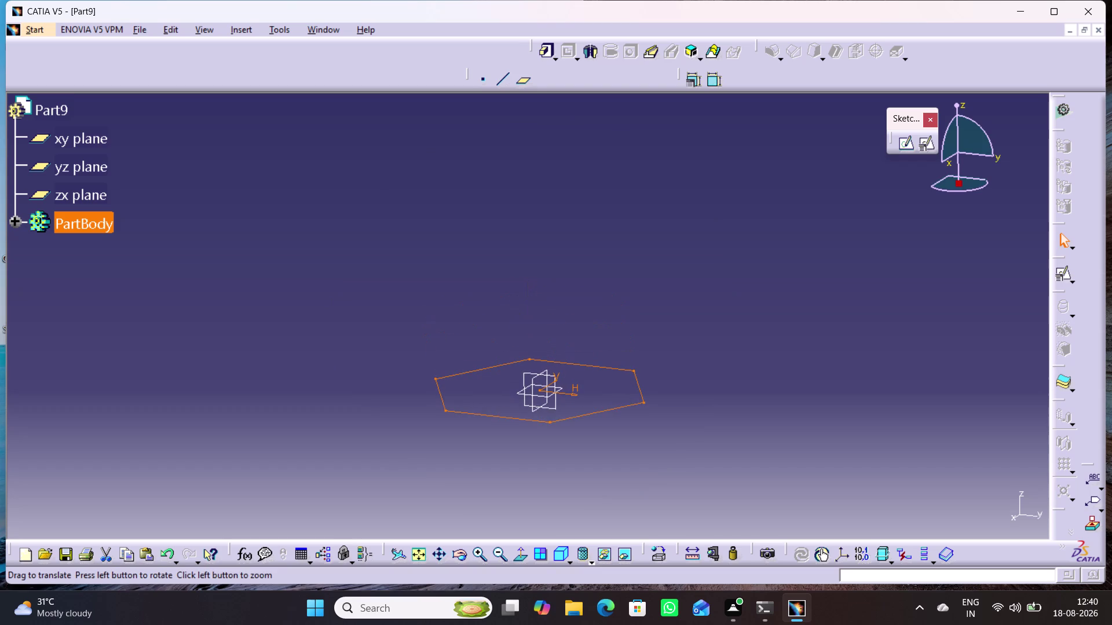
Reopen Sketch.1 with its hexagon profile for editing in the sketcher.
double_click(582, 416)
double_click(605, 412)
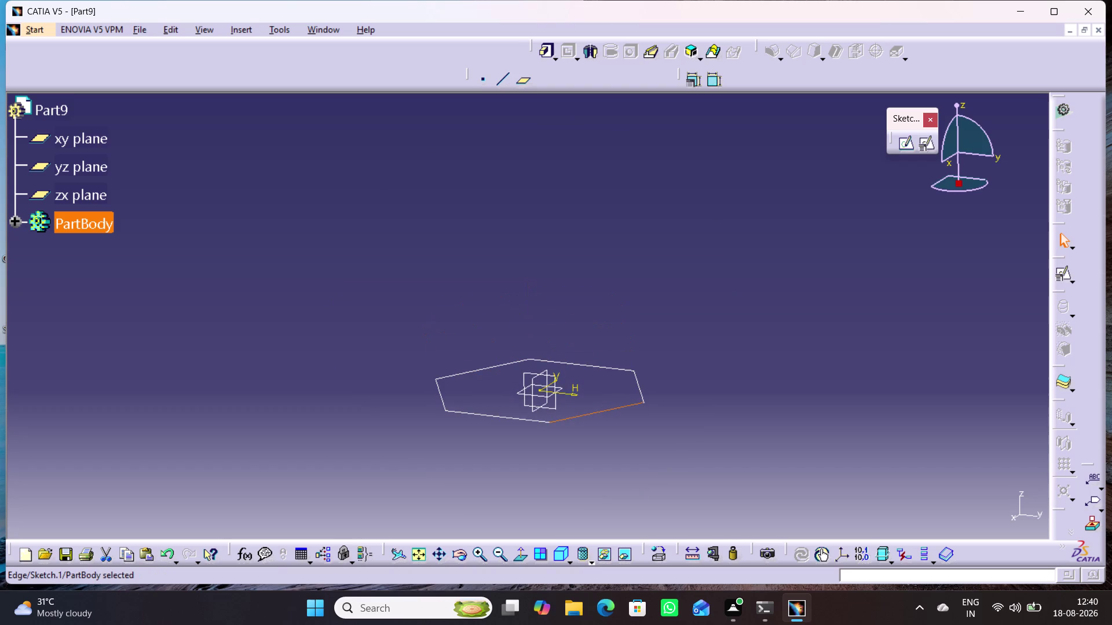
double_click(607, 412)
click(669, 340)
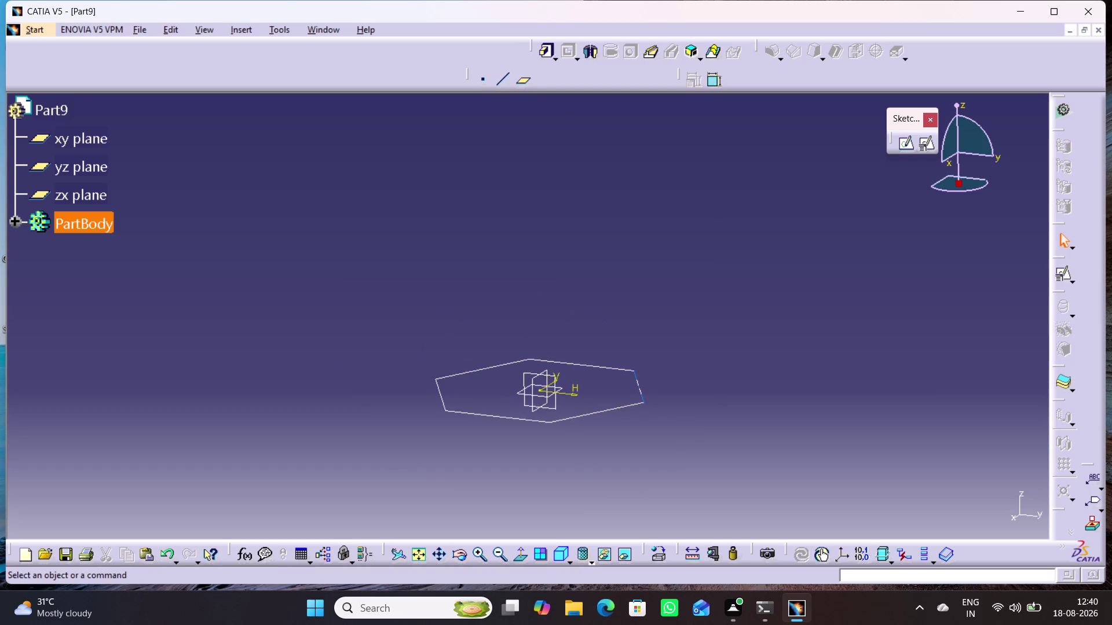
double_click(605, 411)
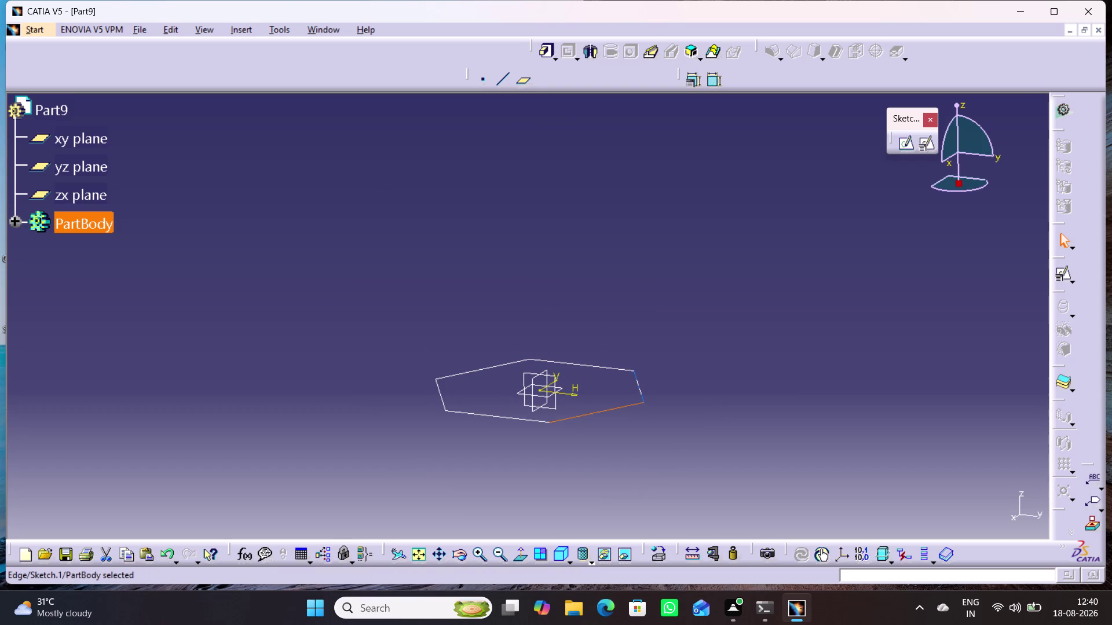
click(646, 368)
click(21, 223)
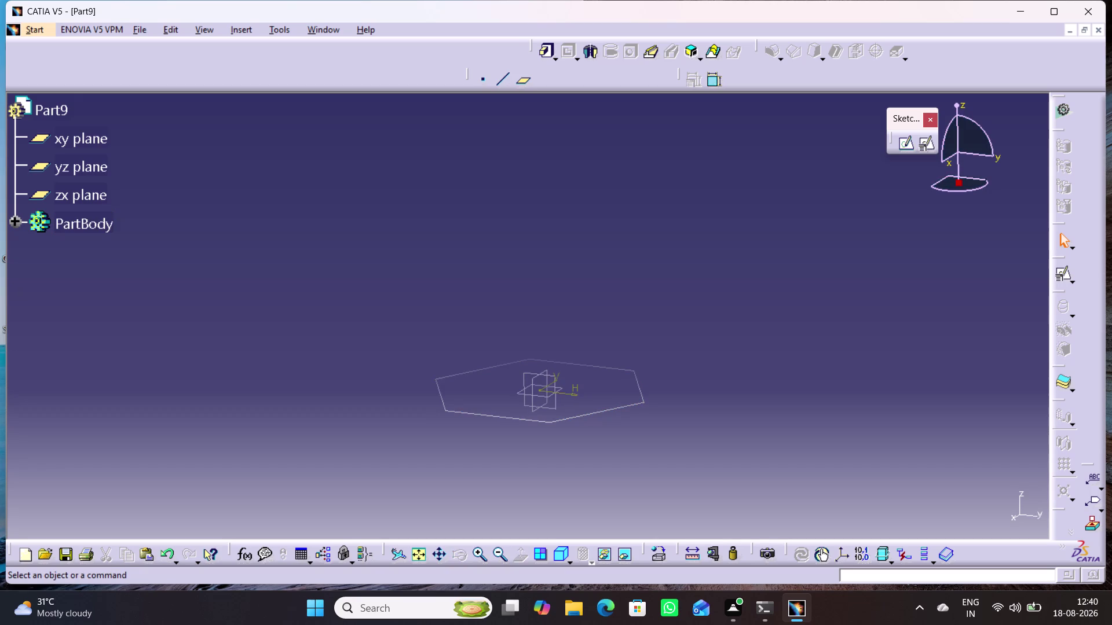
click(19, 225)
Reopen the hexagon sketch and pan around it in the sketcher.
double_click(94, 257)
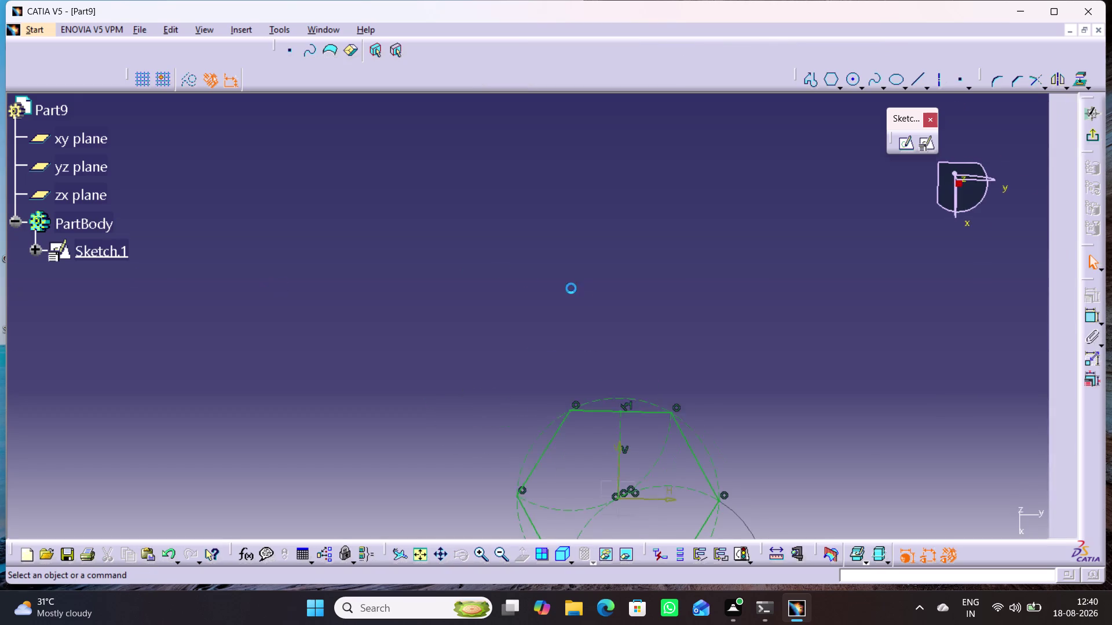
middle_drag(797, 418, 852, 425)
scroll(down, 3)
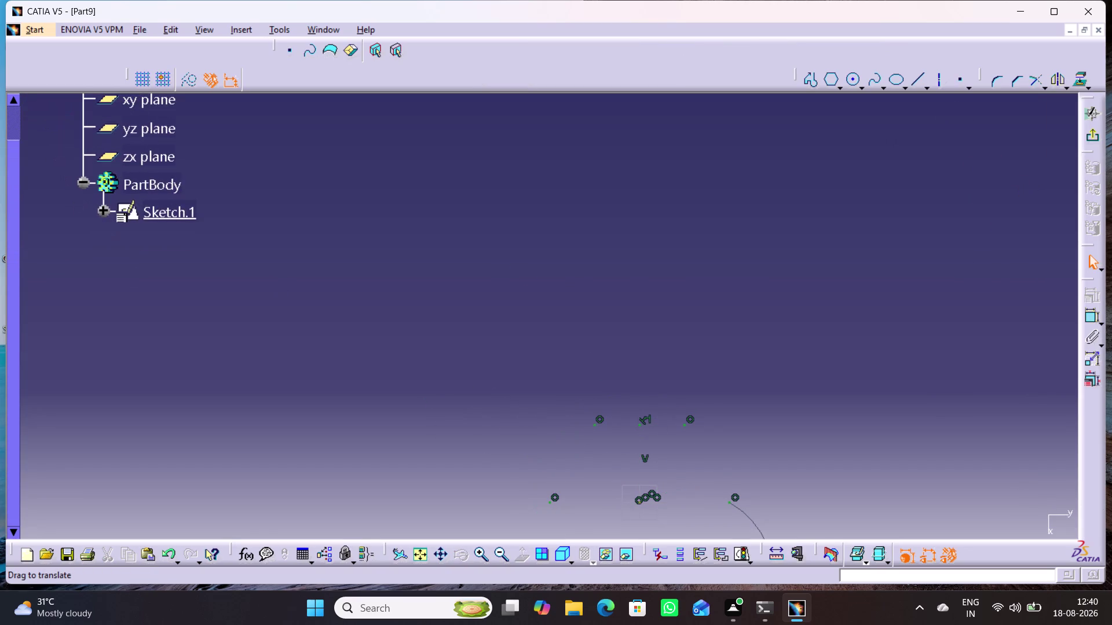
middle_drag(739, 475, 721, 368)
right_drag(744, 454, 721, 369)
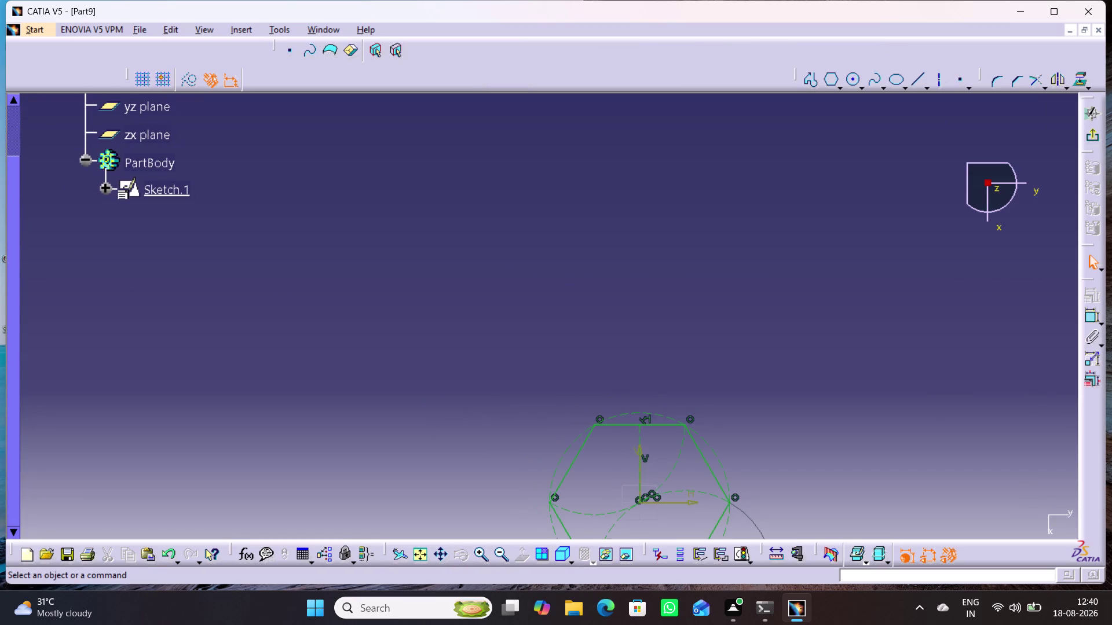
middle_drag(674, 439, 685, 473)
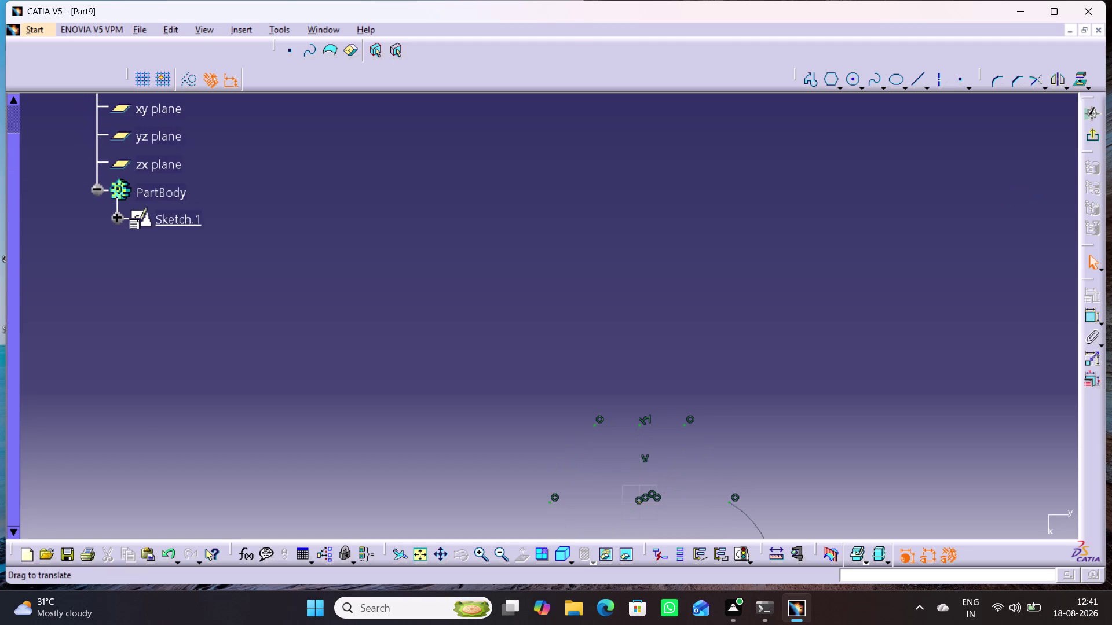
middle_drag(686, 472, 678, 471)
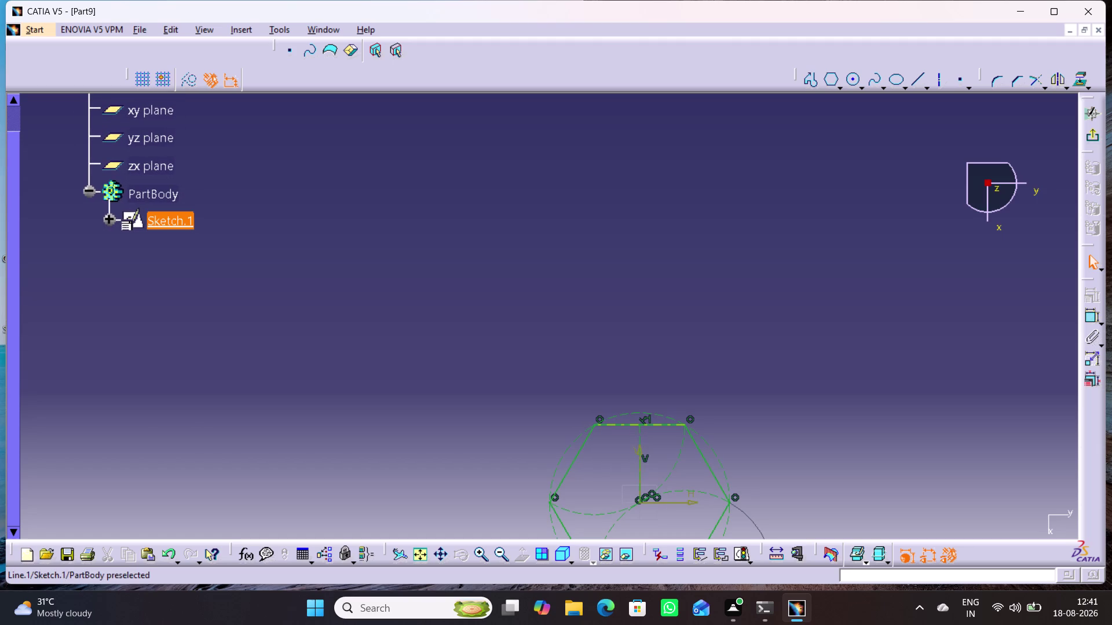
drag(661, 424, 651, 355)
click(721, 370)
middle_drag(676, 497, 678, 450)
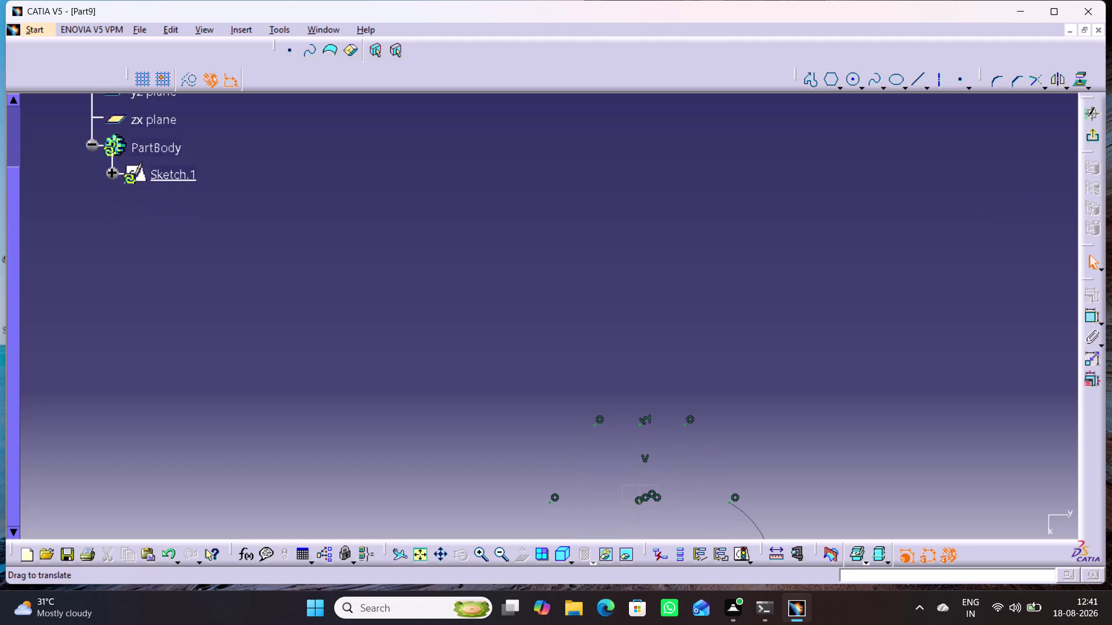
middle_drag(678, 451, 675, 530)
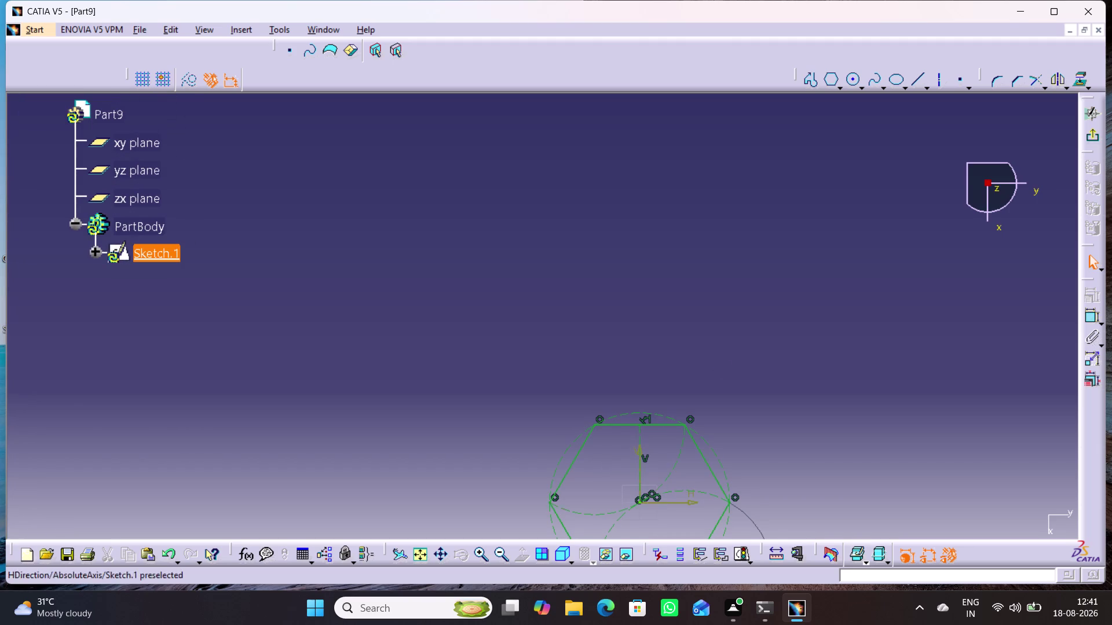
Finish adjusting the view and exit the sketcher back to Part Design.
drag(635, 505, 634, 492)
scroll(up, 3)
scroll(down, 3)
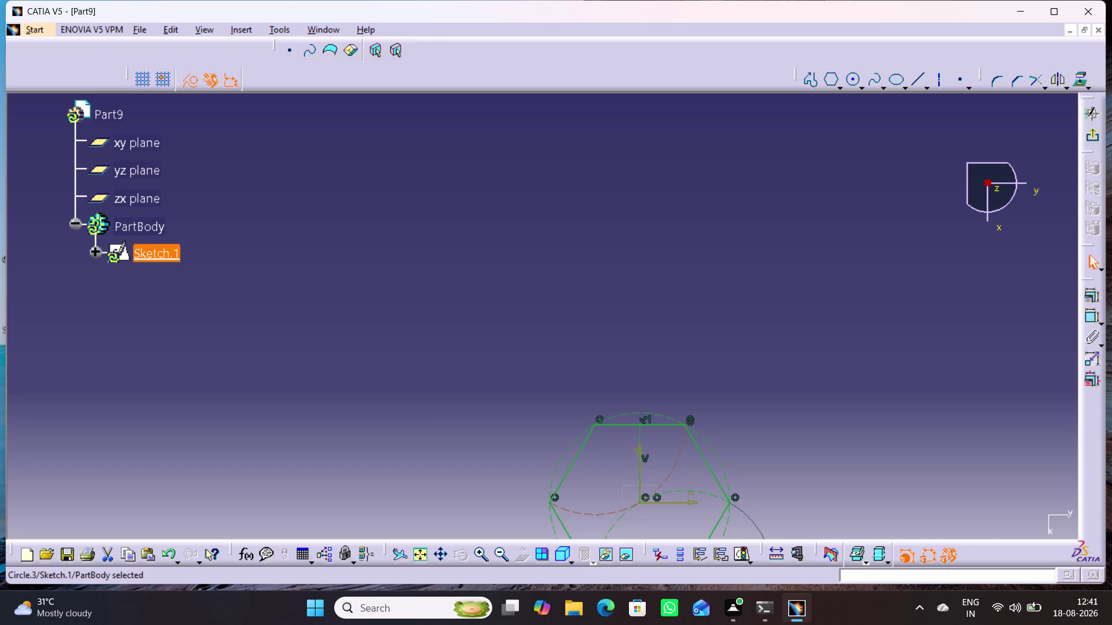
middle_drag(223, 272, 187, 283)
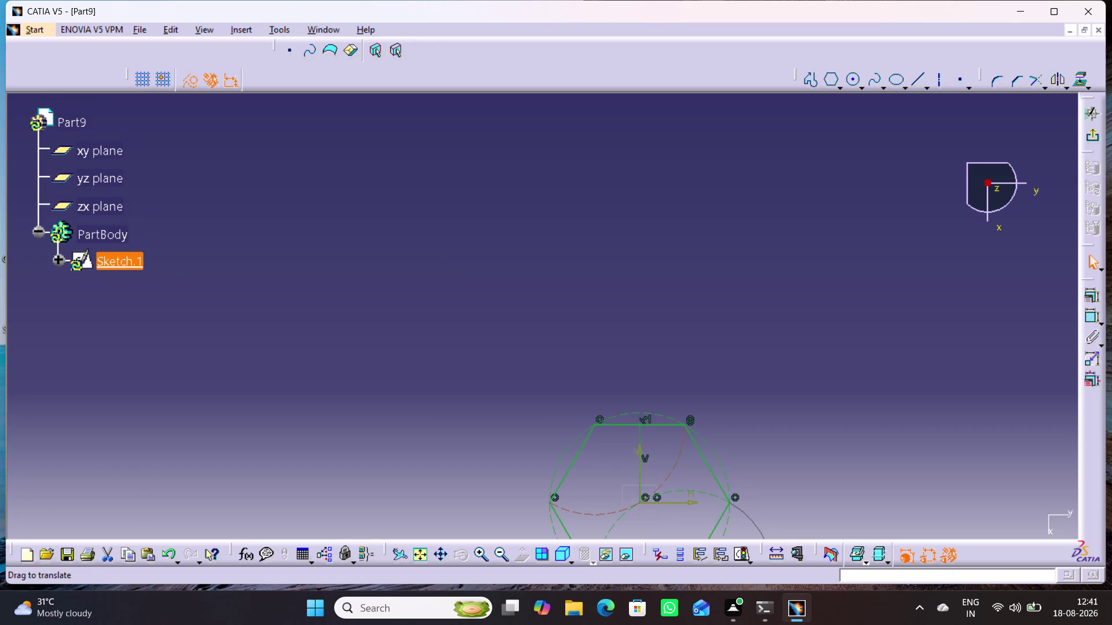
click(1089, 136)
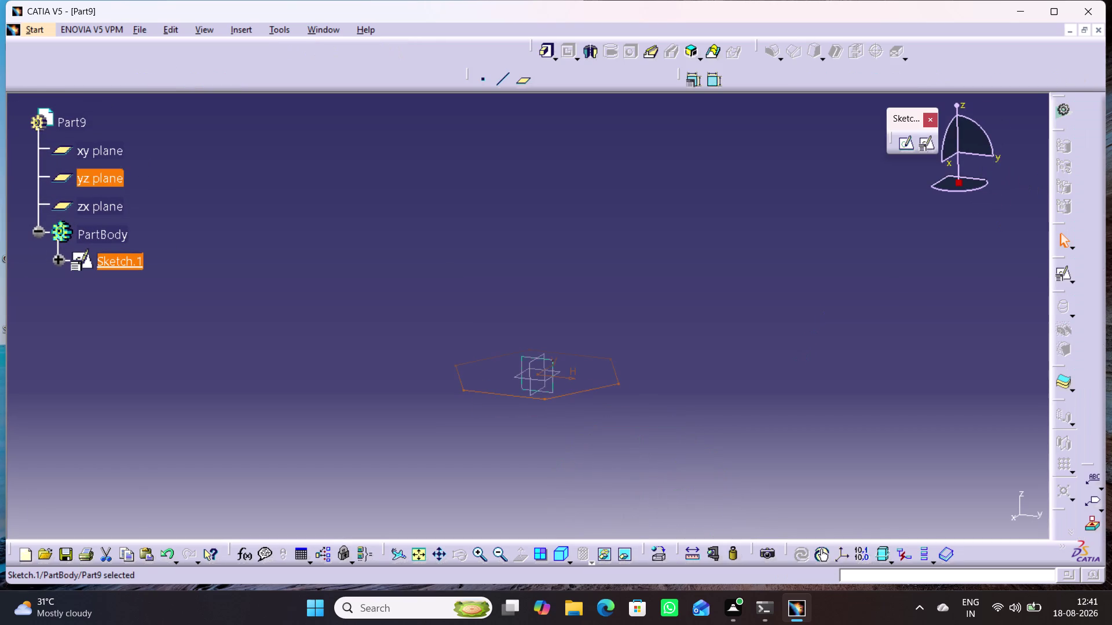
Reopen Part9's Sketch.1 and centre the hexagon and its construction circles in view.
click(39, 194)
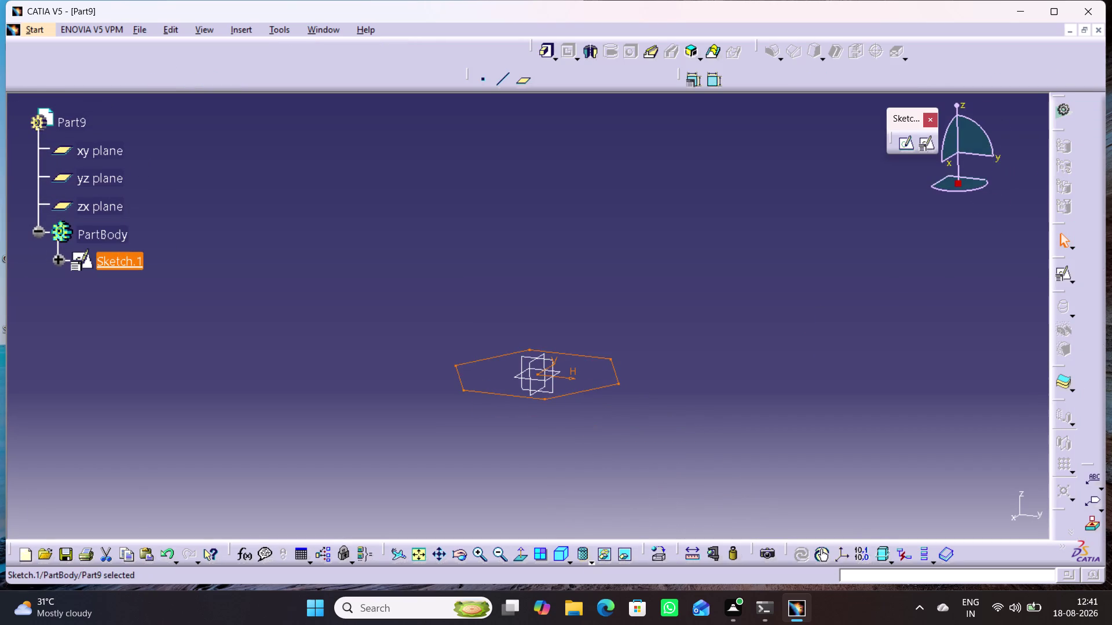
click(309, 363)
double_click(603, 387)
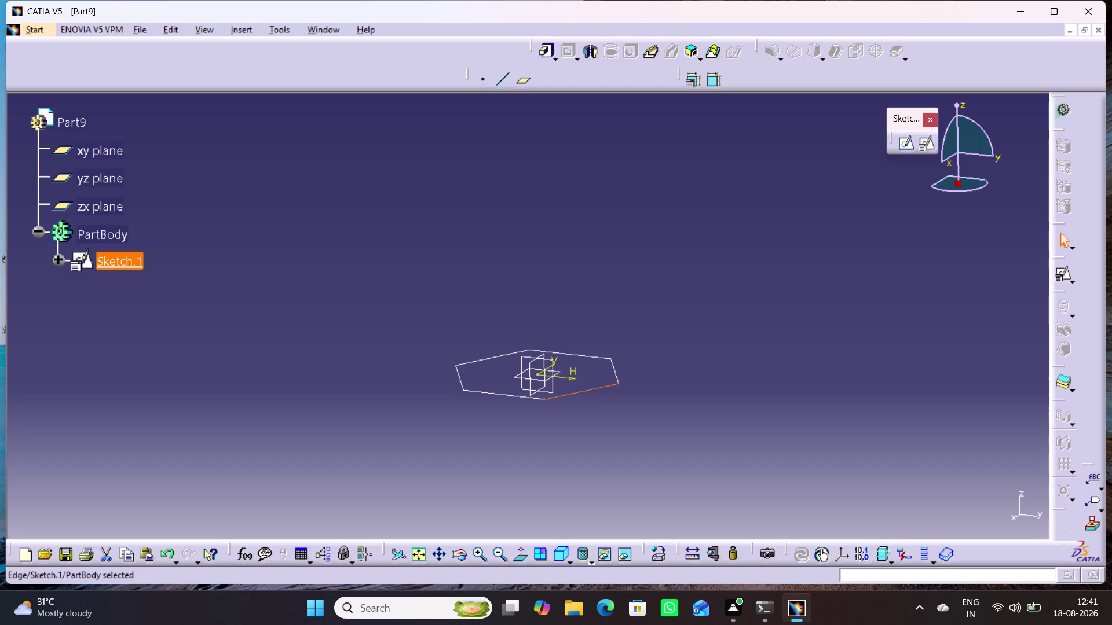
click(674, 392)
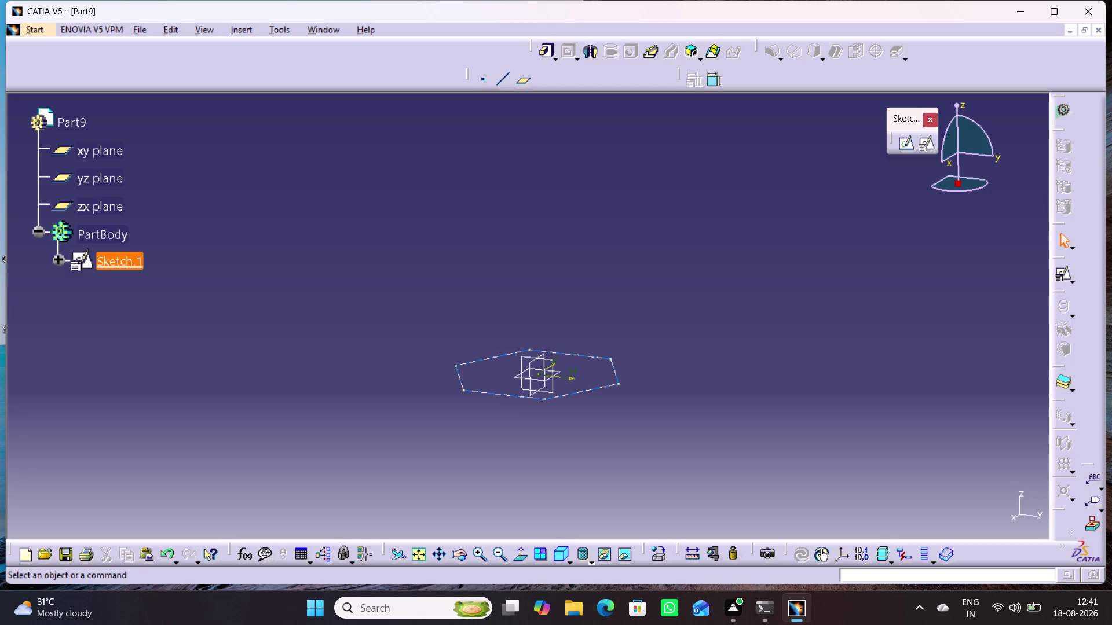
double_click(116, 267)
middle_drag(723, 421, 653, 202)
click(751, 321)
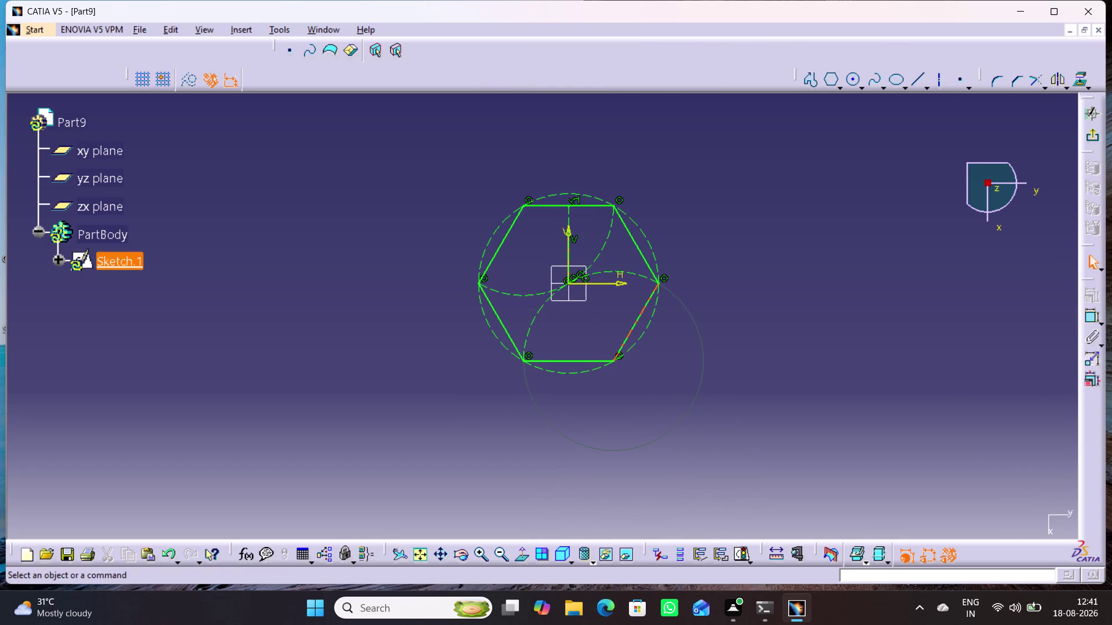
Start a circle at the origin, then enlarge the hexagon in view.
click(853, 82)
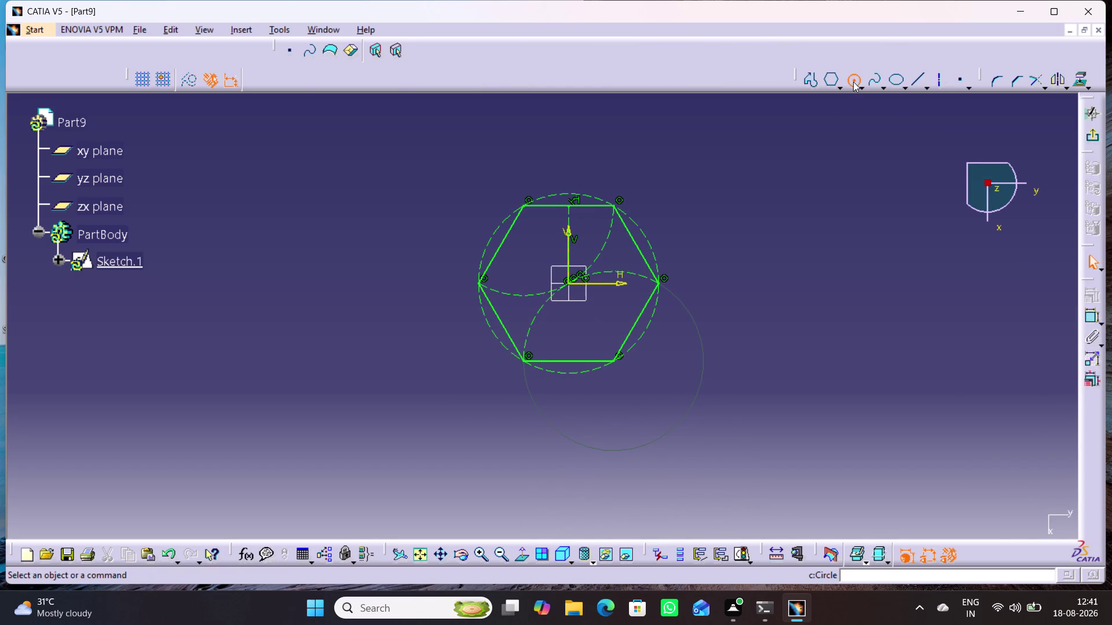
click(575, 284)
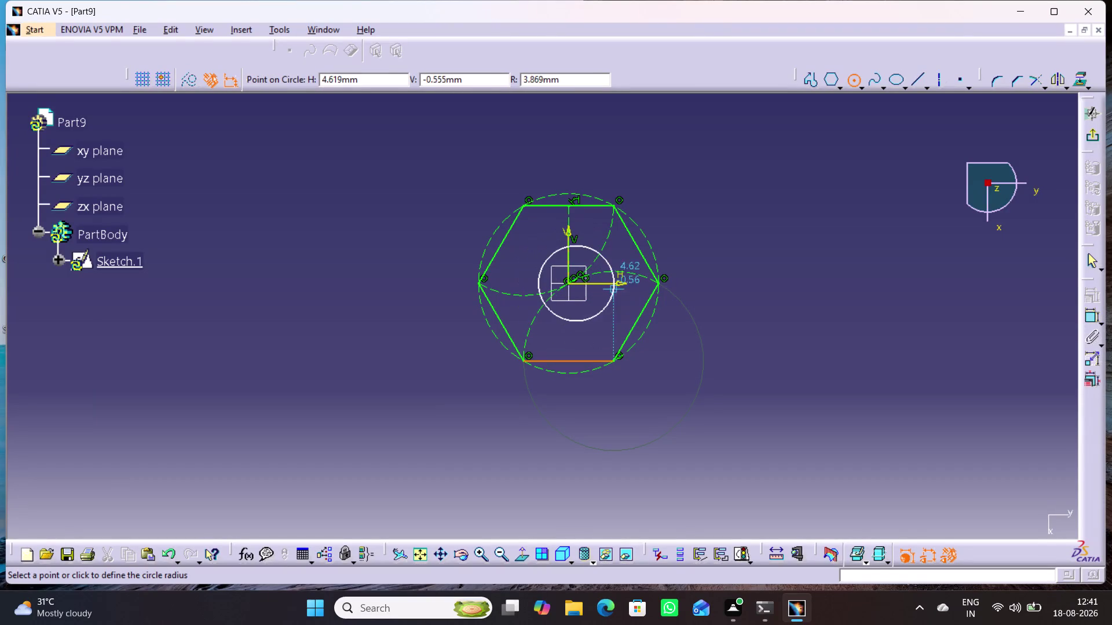
click(1093, 259)
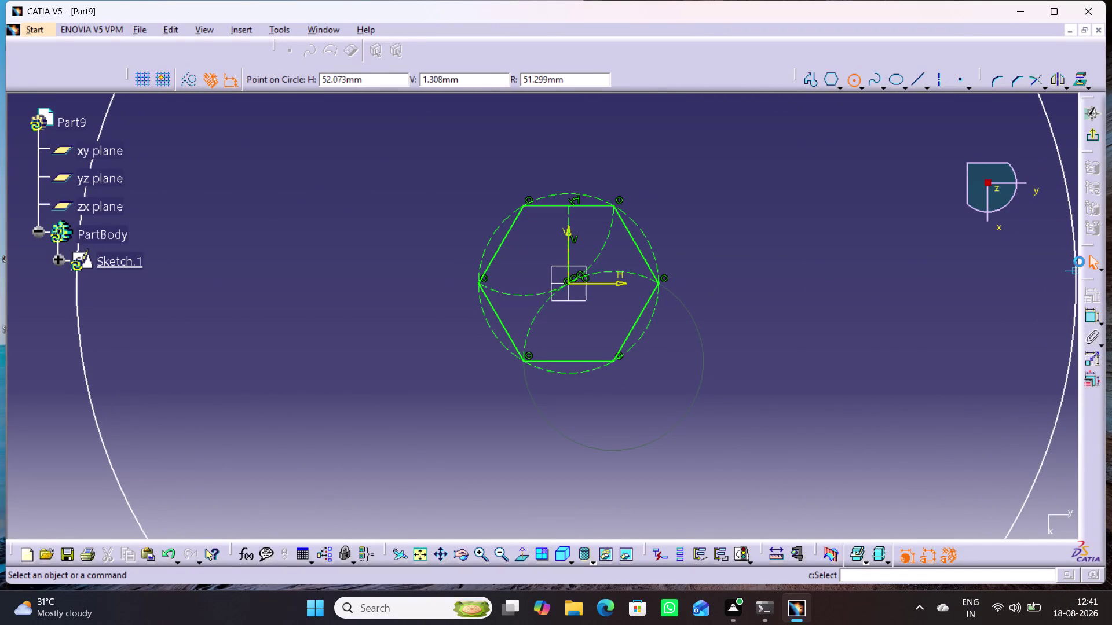
middle_drag(675, 378, 683, 354)
right_click(676, 379)
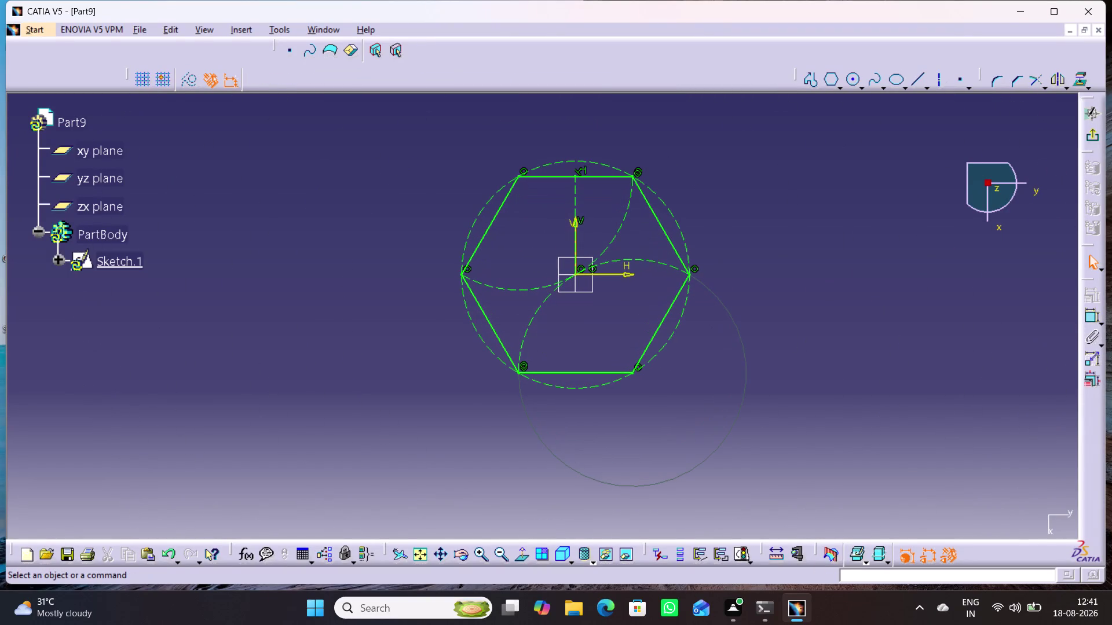
middle_drag(696, 421, 698, 334)
right_click(696, 422)
middle_drag(697, 305, 691, 423)
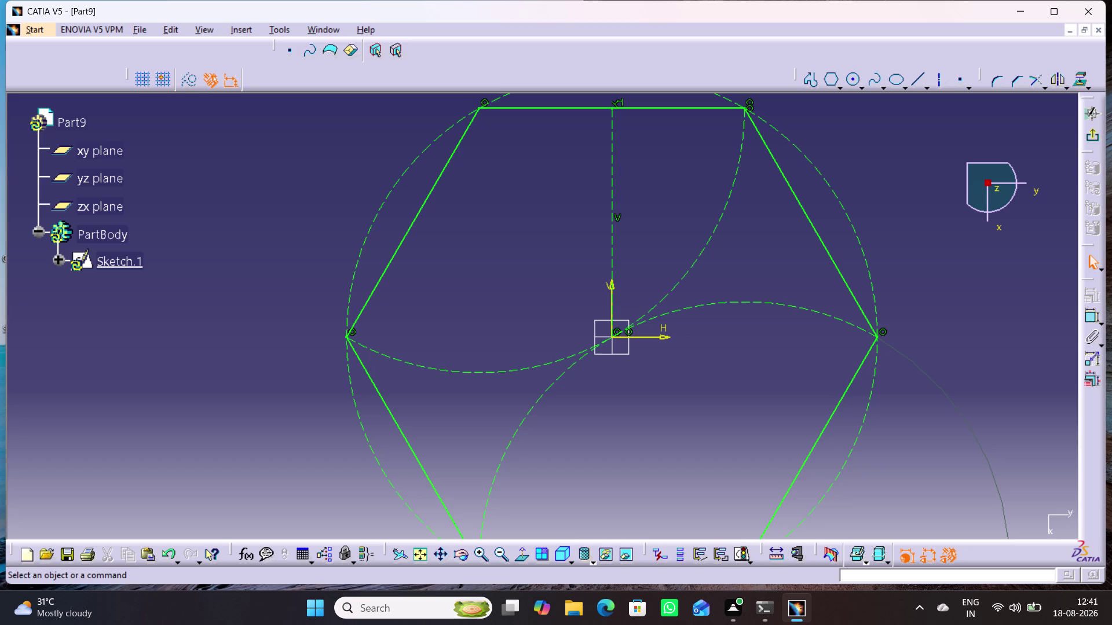
Draw a circle centred at the hexagon's origin and add a diameter dimension.
click(855, 78)
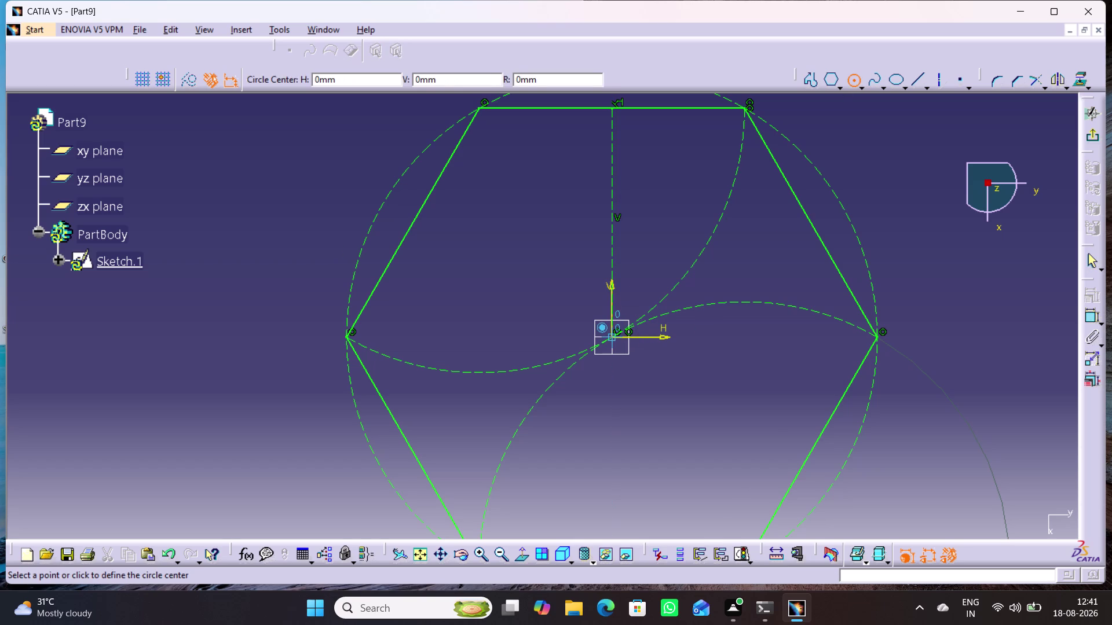
click(614, 336)
click(656, 388)
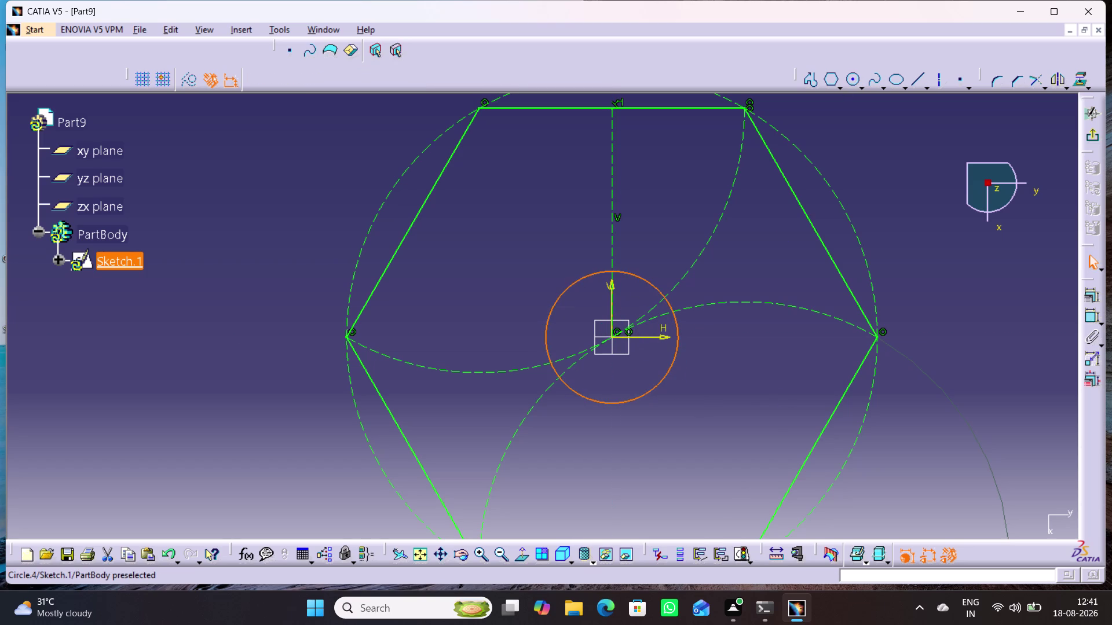
click(1090, 318)
click(719, 399)
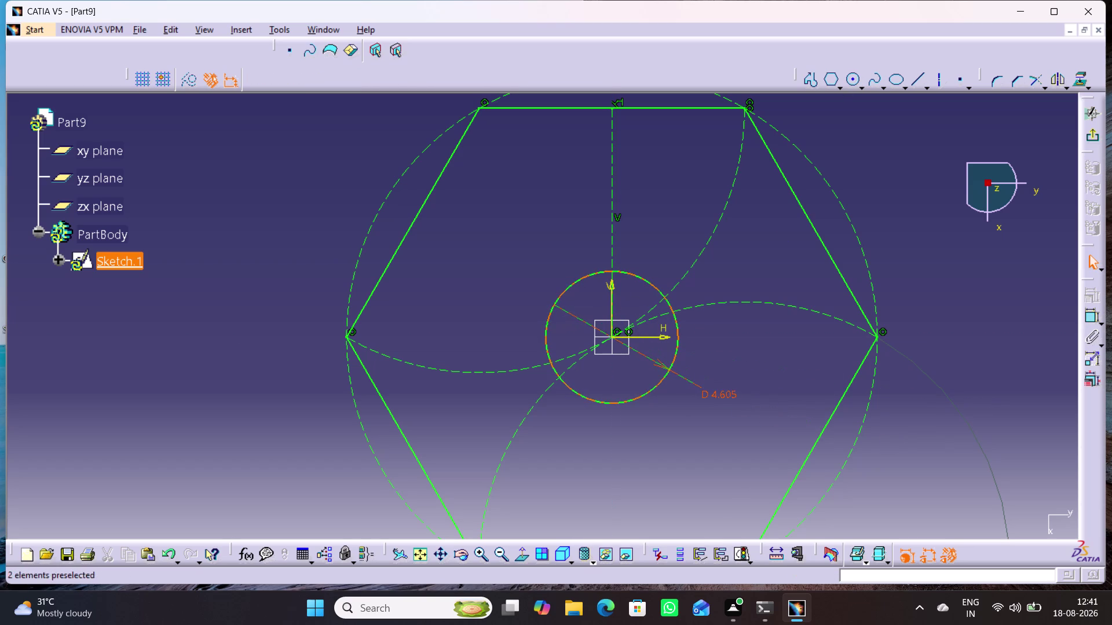
Set the circle diameter to 2.5 mm and exit the sketcher.
double_click(725, 396)
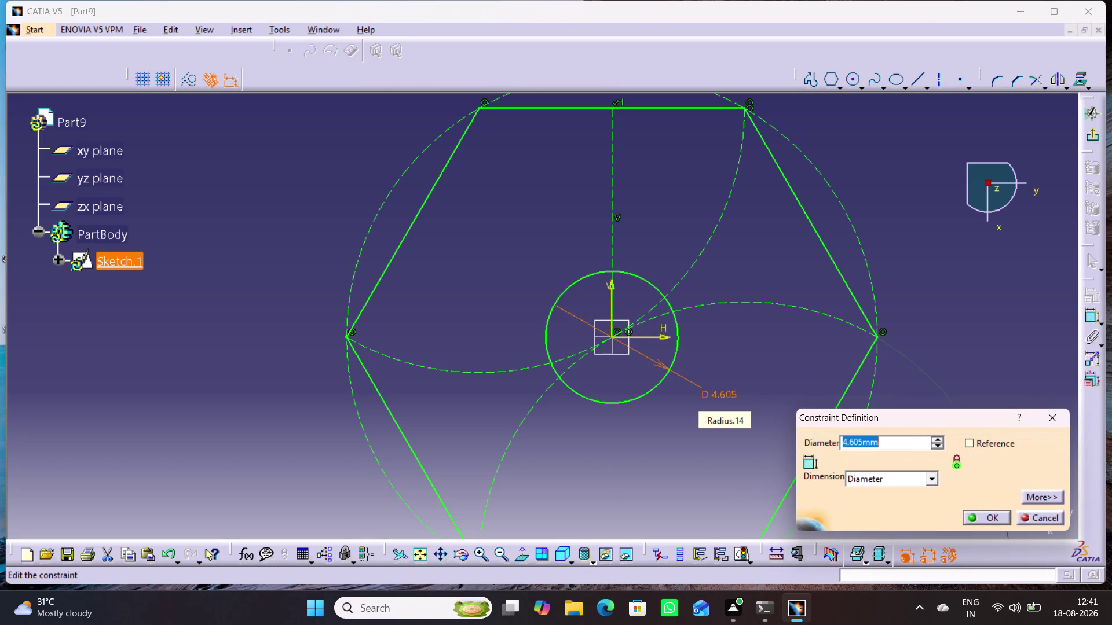
text(2.)
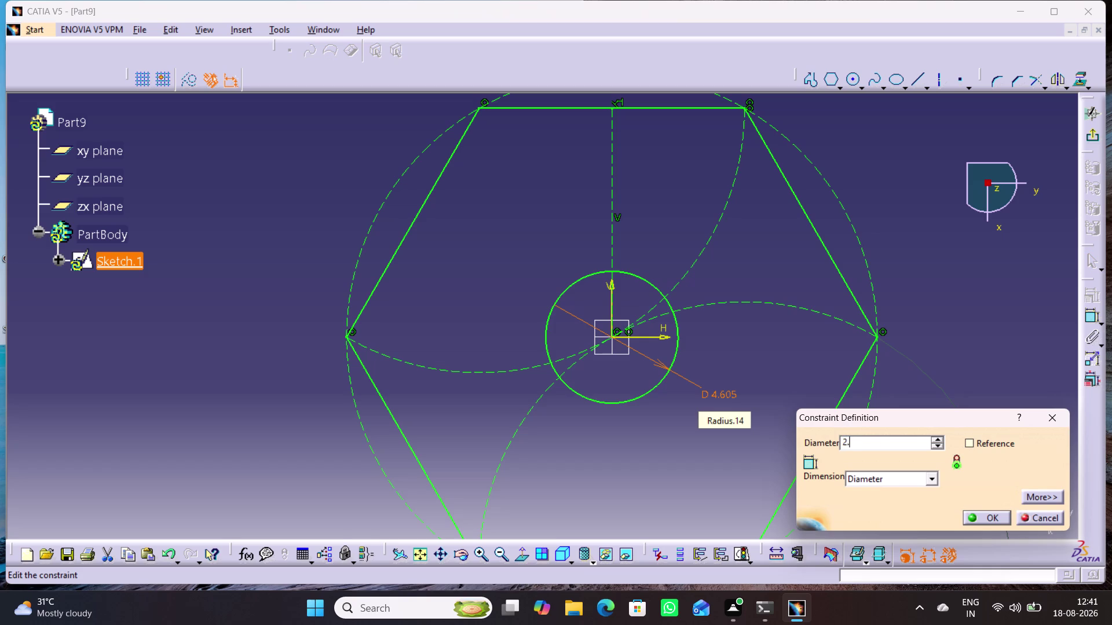
text(5)
key(Return)
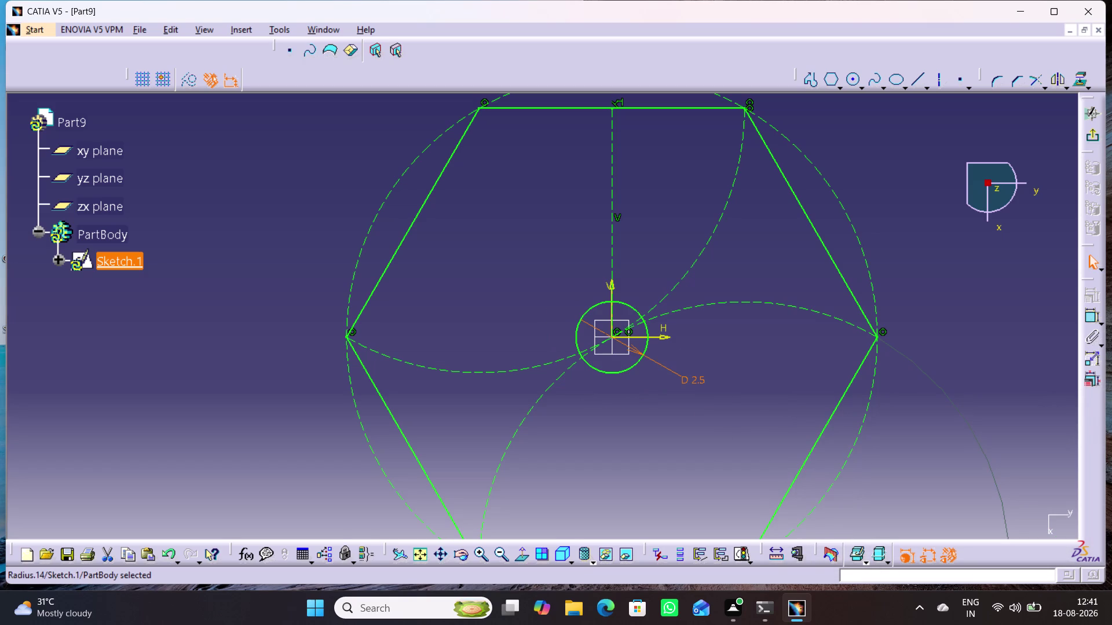
click(1091, 136)
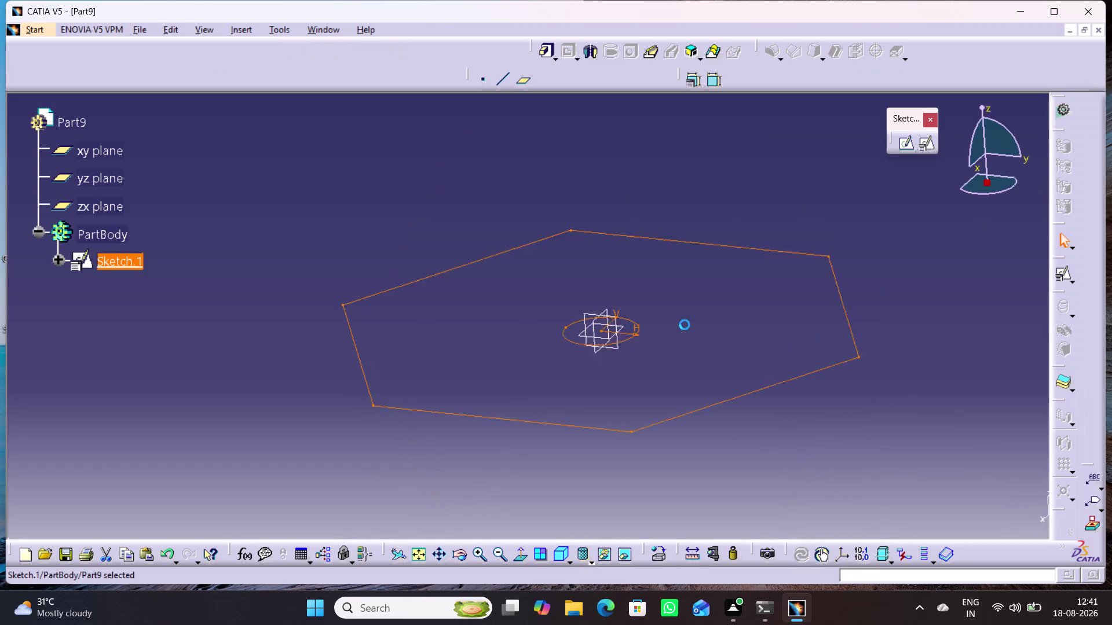
Create a Multi-Pad from Sketch.1 with the first domain 3.75 mm long.
click(543, 52)
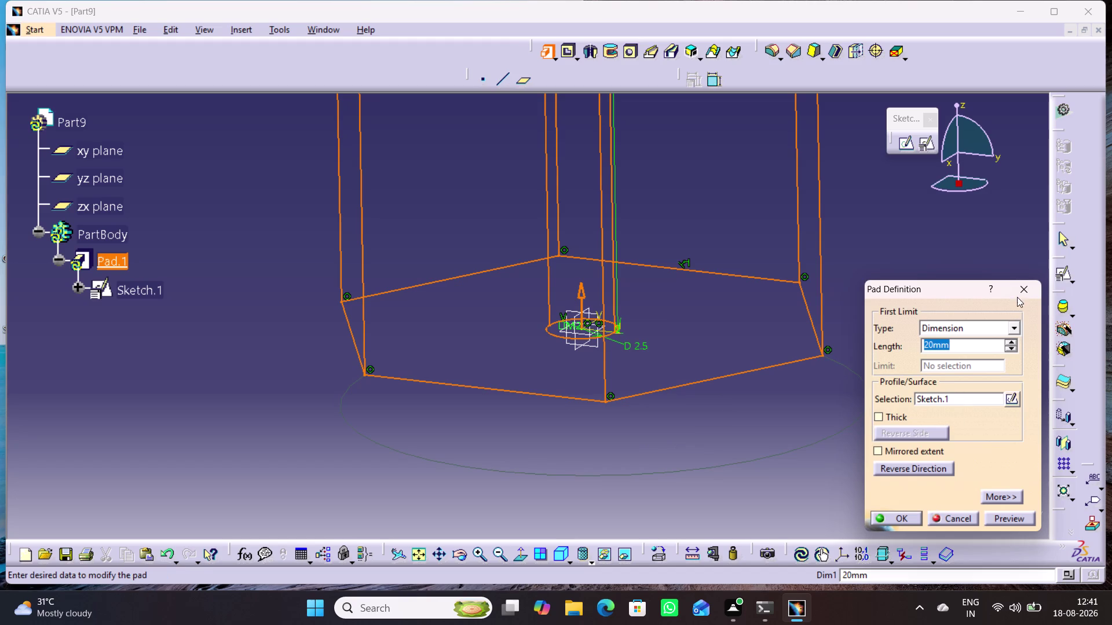
click(1023, 288)
click(554, 55)
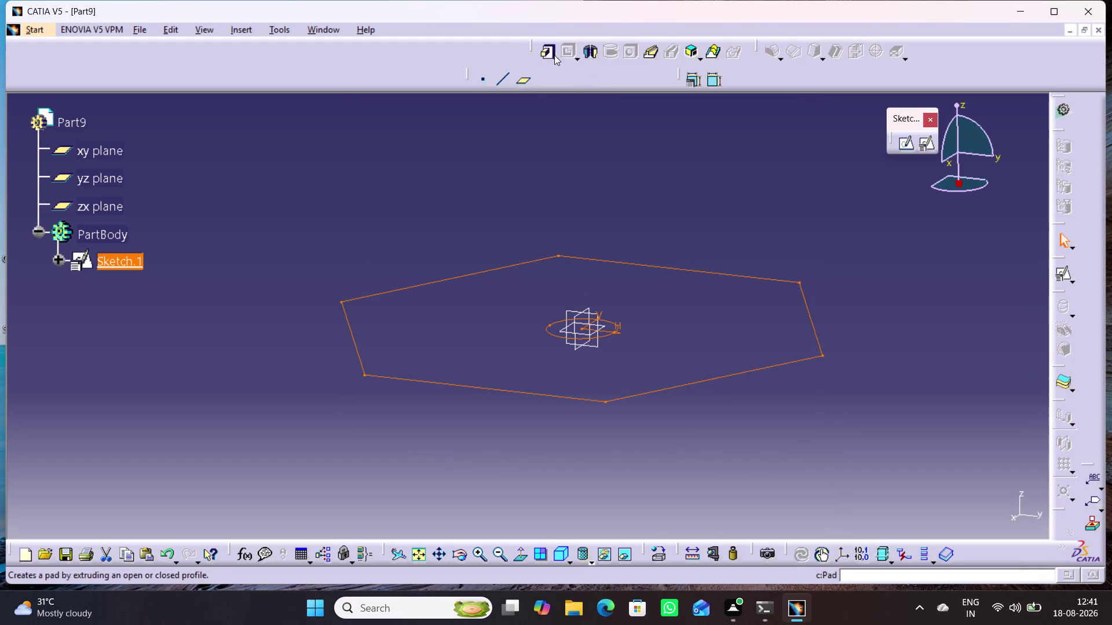
click(562, 120)
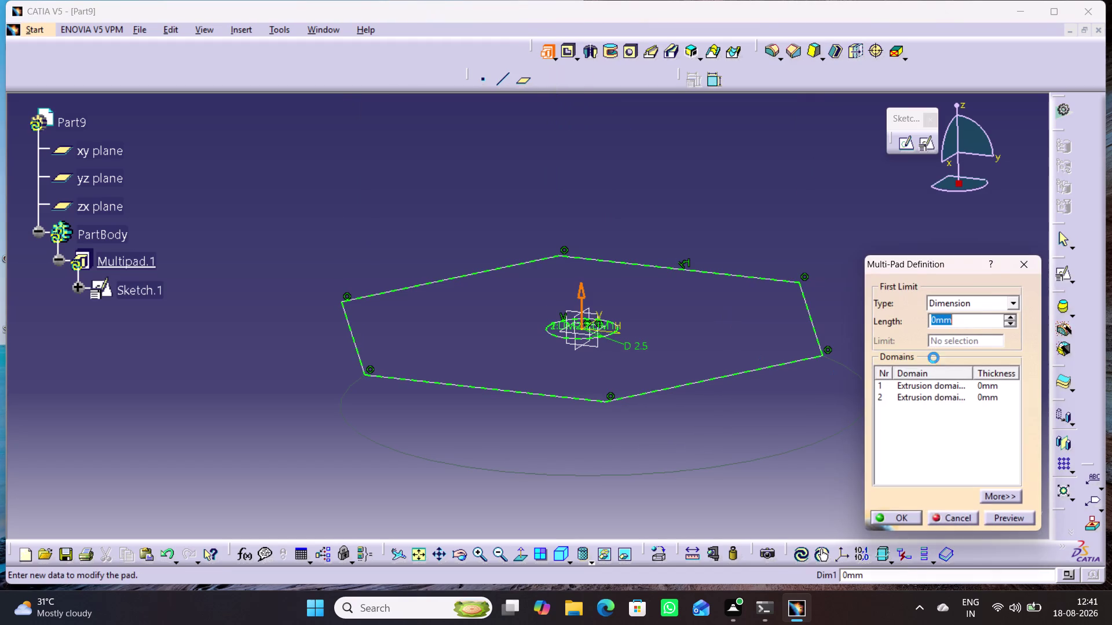
click(950, 390)
drag(959, 319, 878, 319)
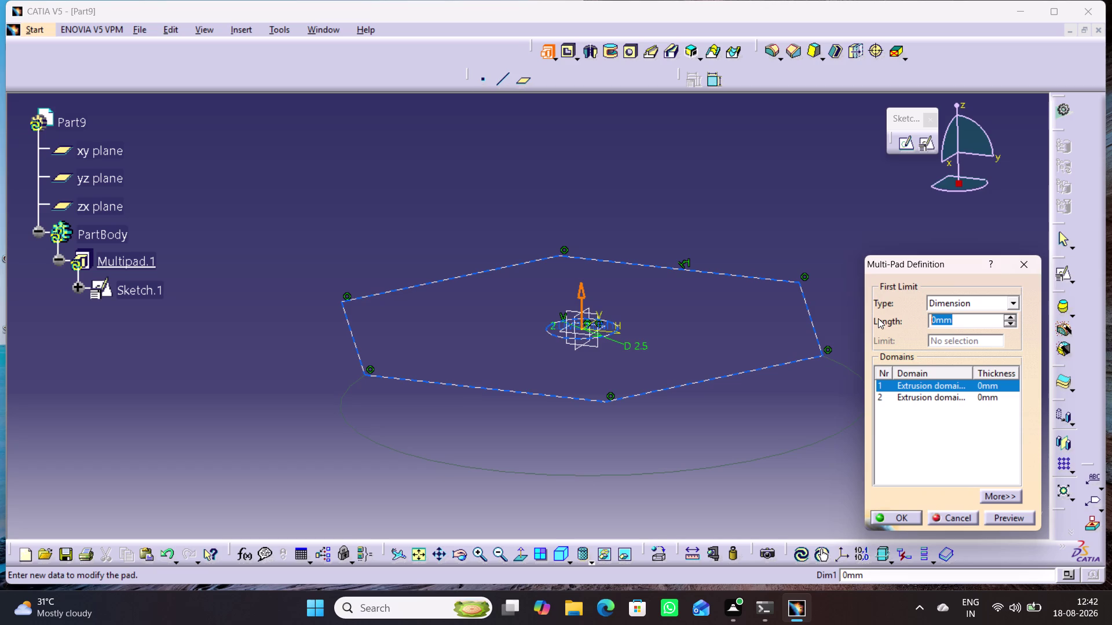
text(3.7)
text(5)
key(Return)
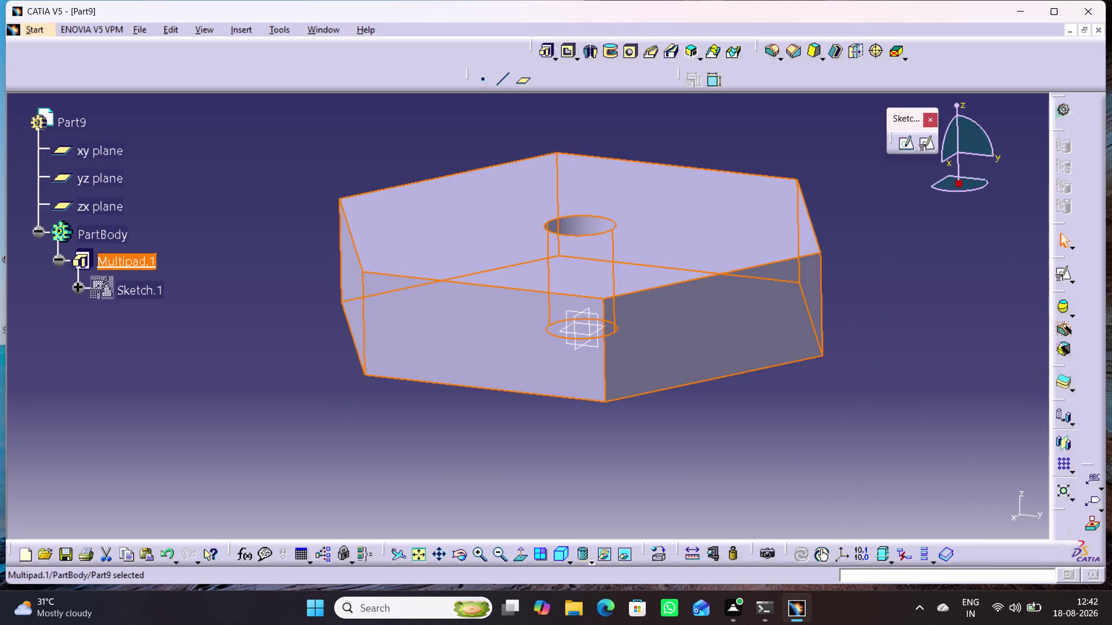
Set extrusion domain 2 to 33.75 mm to form the shank.
double_click(708, 303)
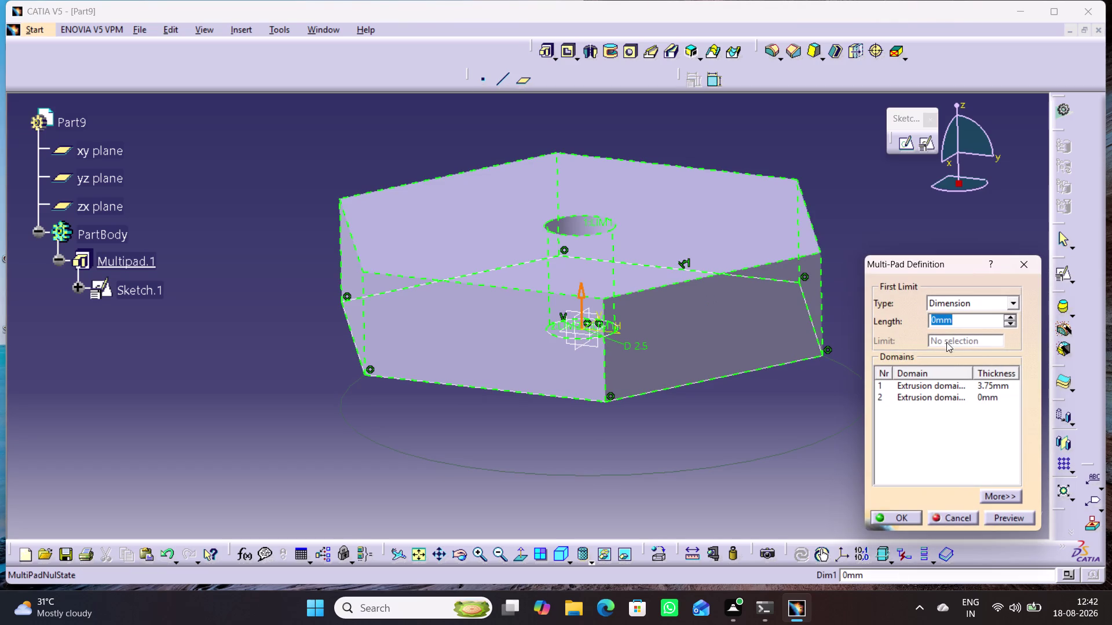
click(931, 398)
drag(969, 319, 958, 319)
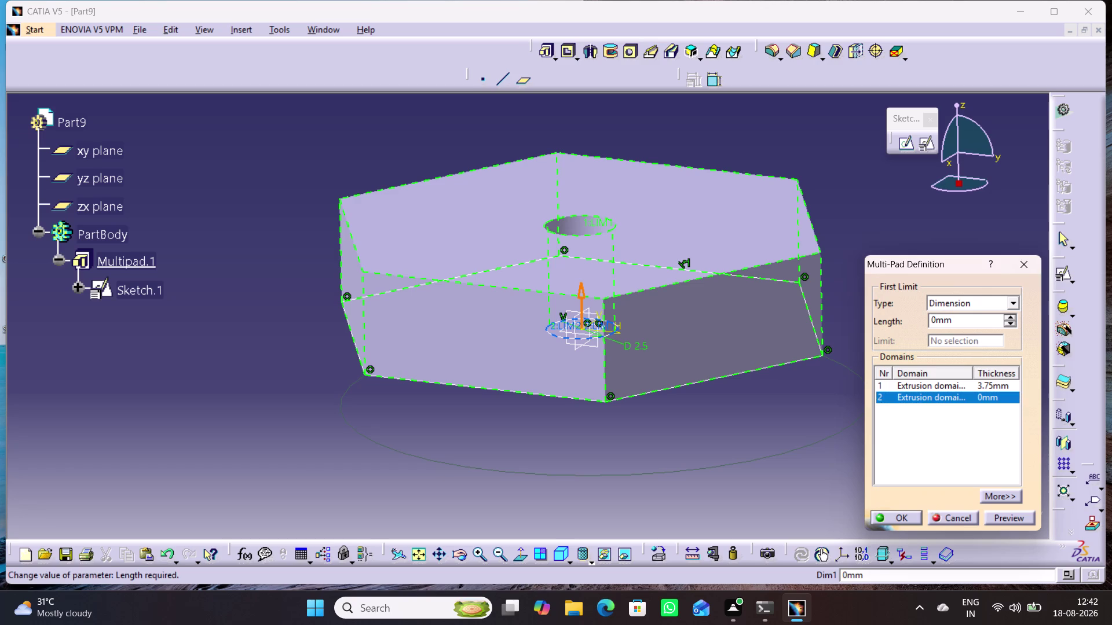
drag(958, 319, 898, 316)
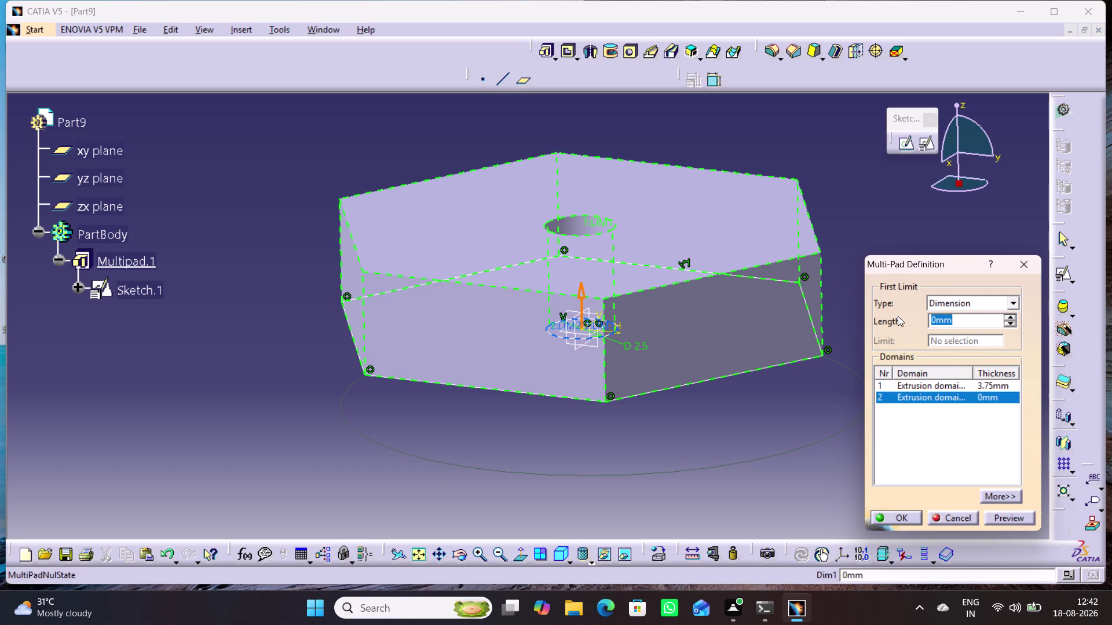
text(33)
text(.75)
key(Return)
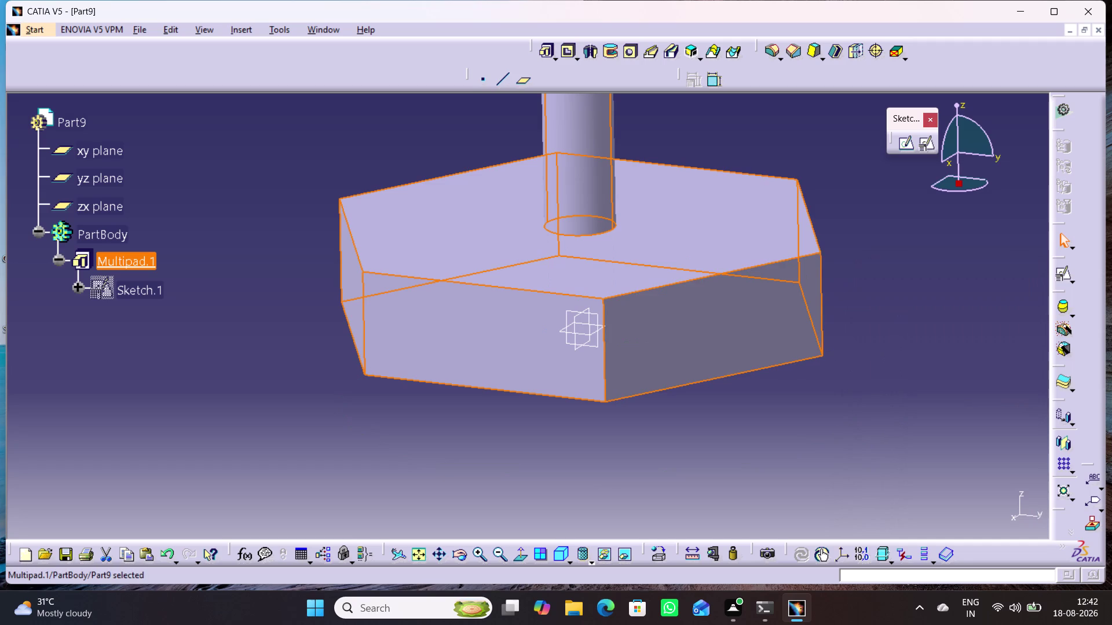
Orbit to inspect the new shank and open the Default Material Catalog.
middle_drag(719, 411, 684, 450)
right_drag(718, 416, 682, 456)
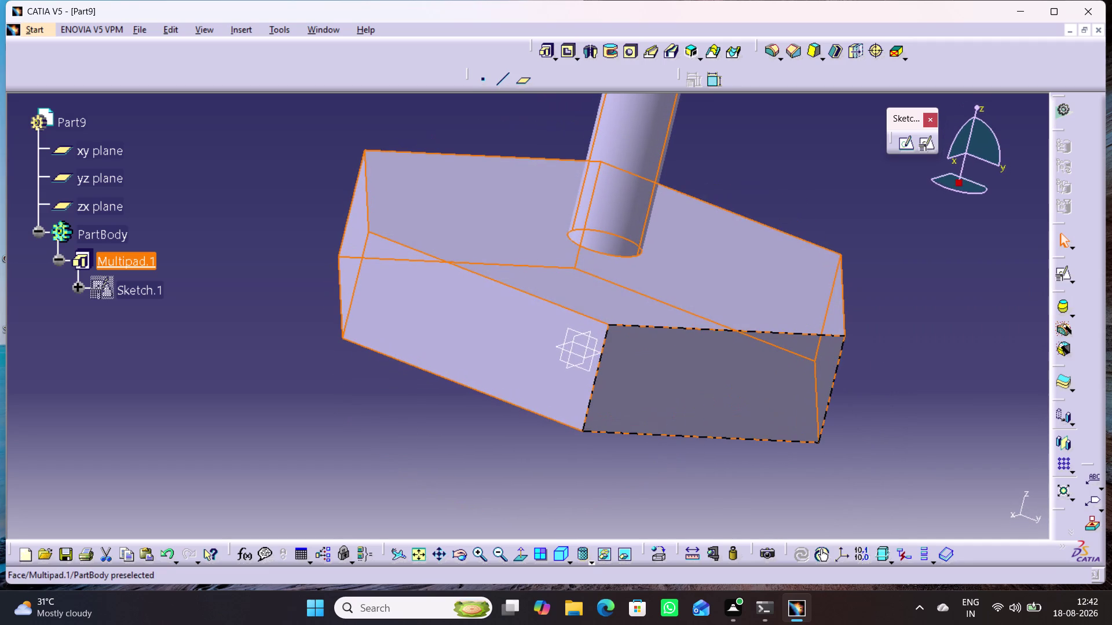
middle_drag(692, 459, 715, 535)
right_click(692, 459)
middle_drag(498, 212, 492, 402)
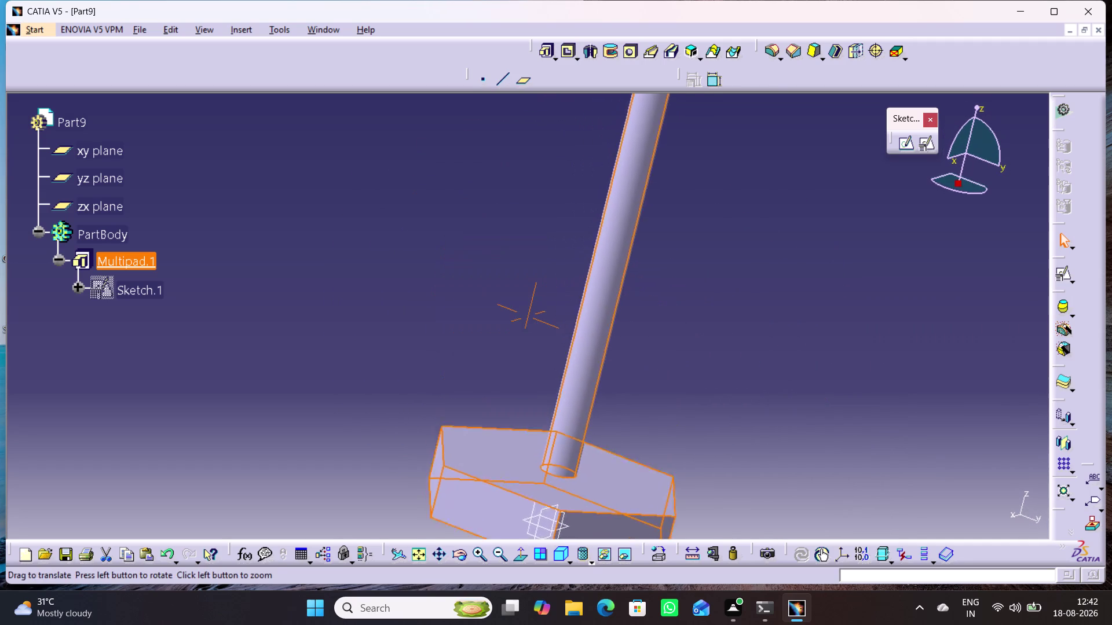
middle_drag(492, 402, 481, 449)
middle_drag(643, 419, 679, 373)
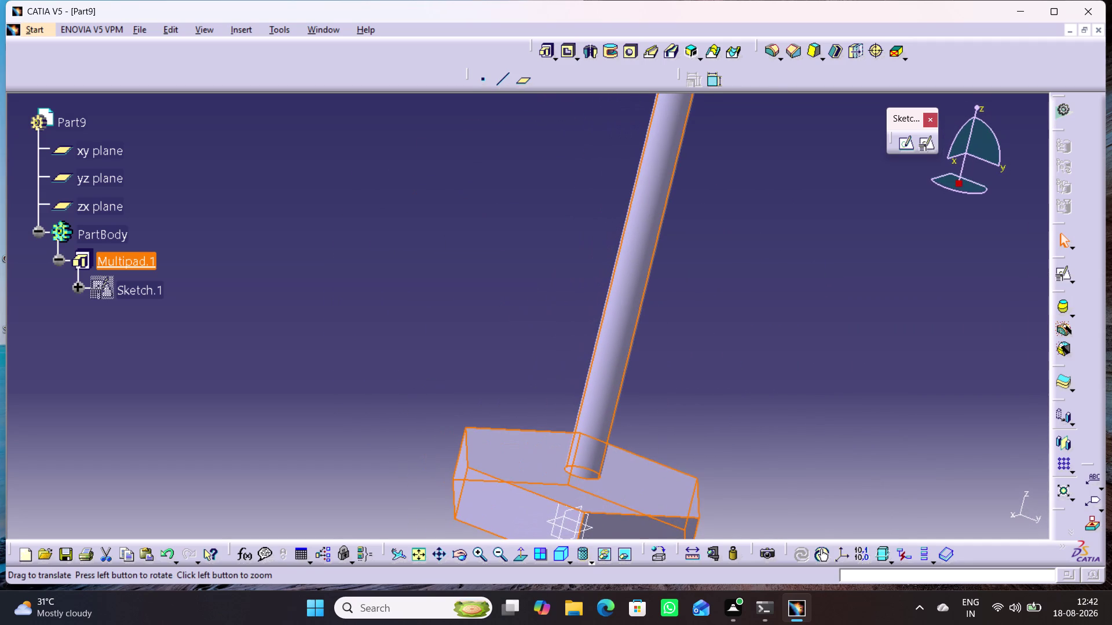
click(648, 556)
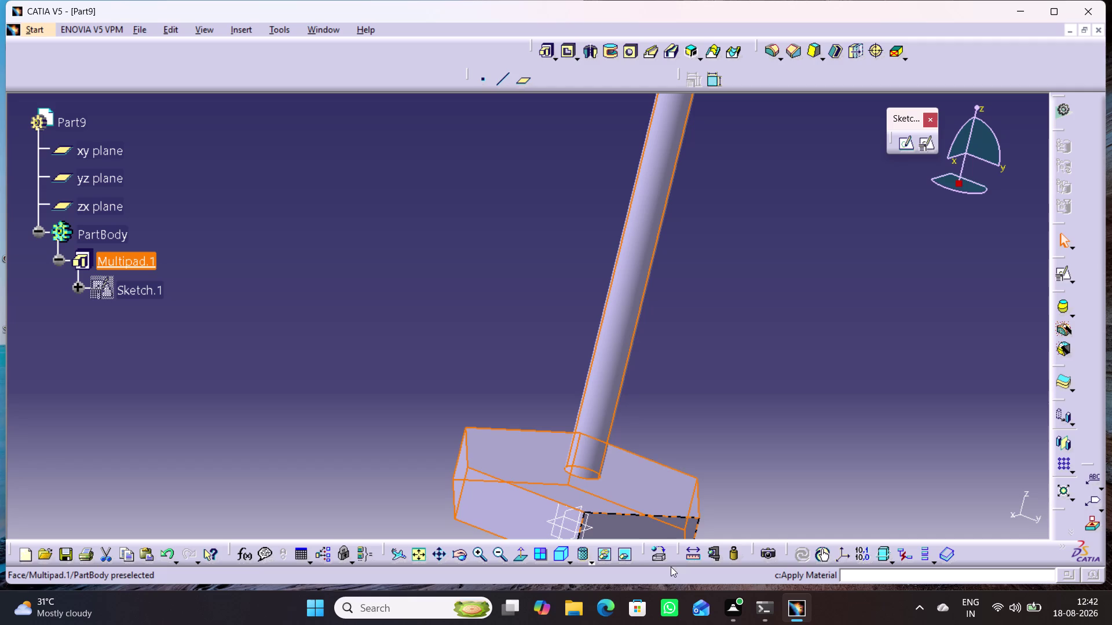
click(664, 556)
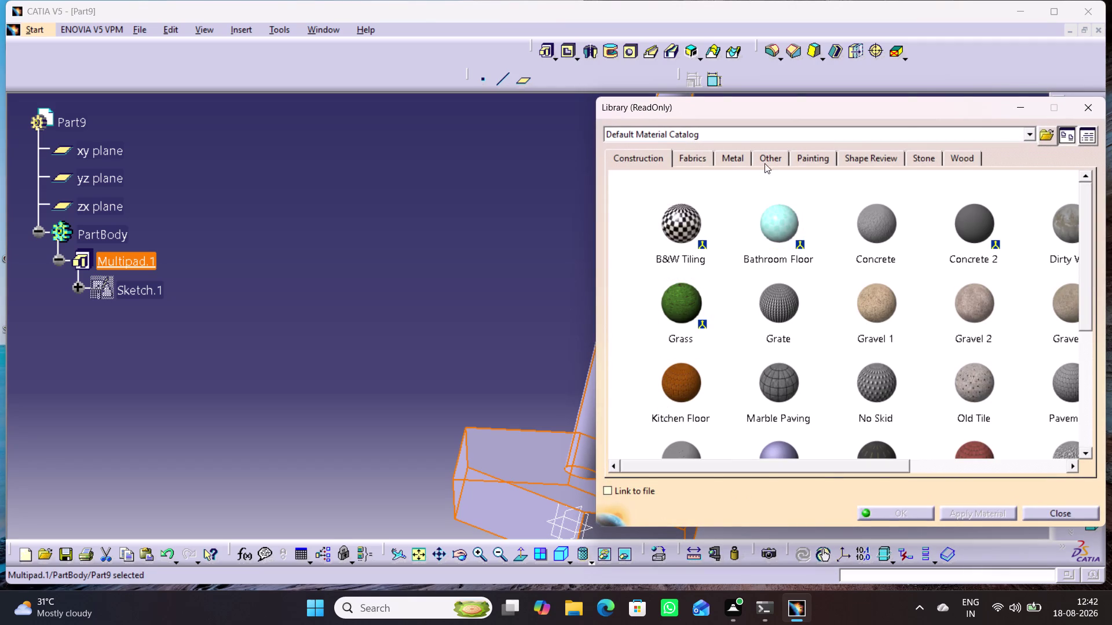
Apply the Chroma metal material to PartBody.
click(734, 160)
click(662, 230)
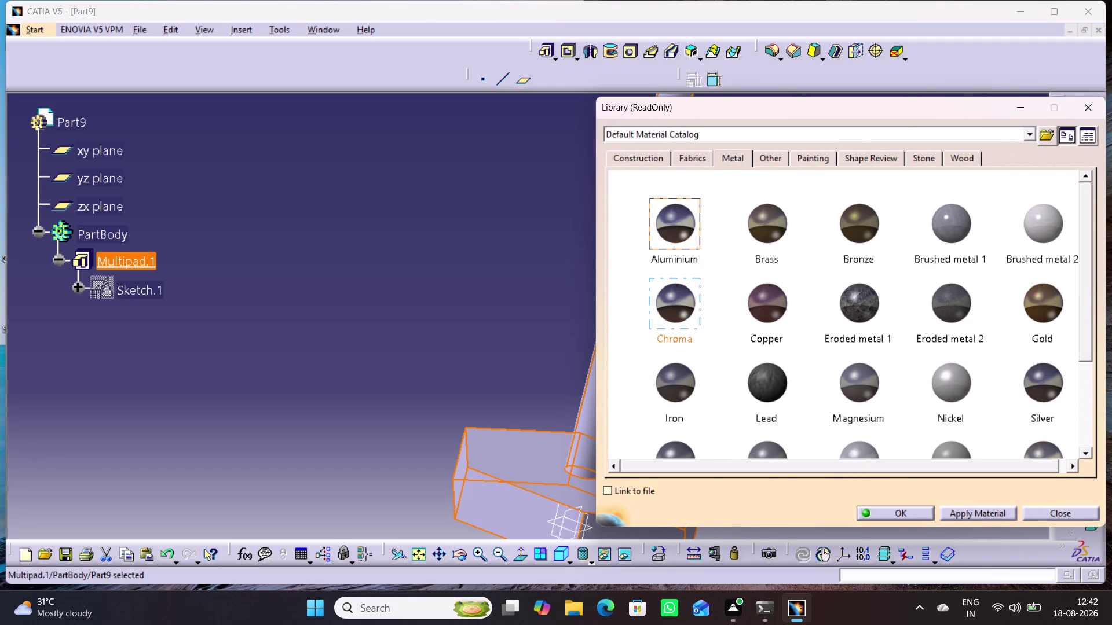
click(39, 230)
click(92, 234)
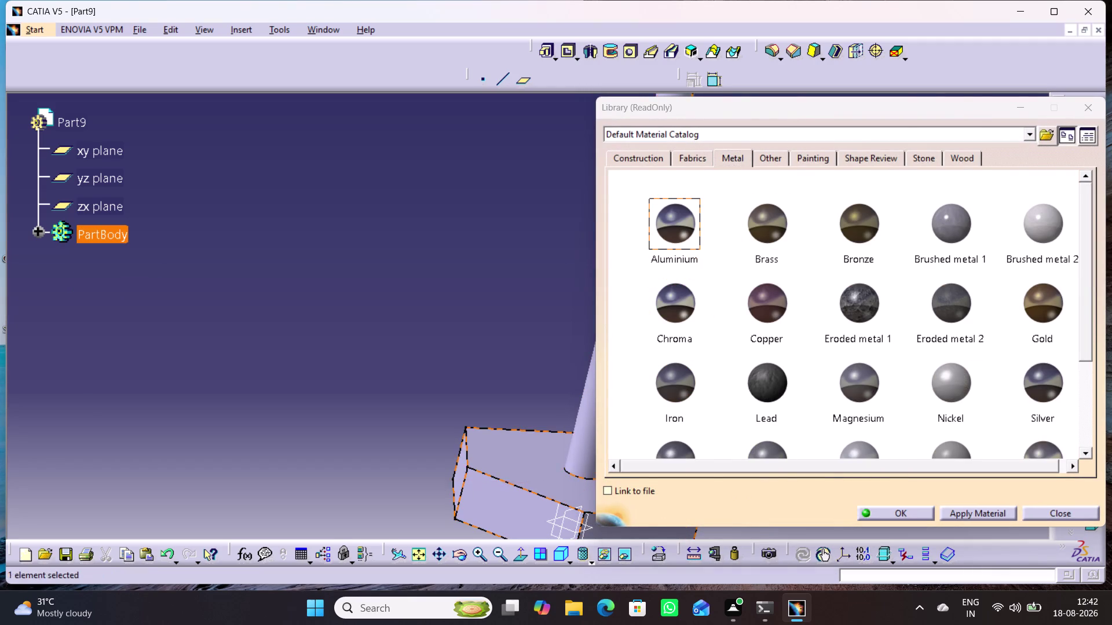
click(885, 513)
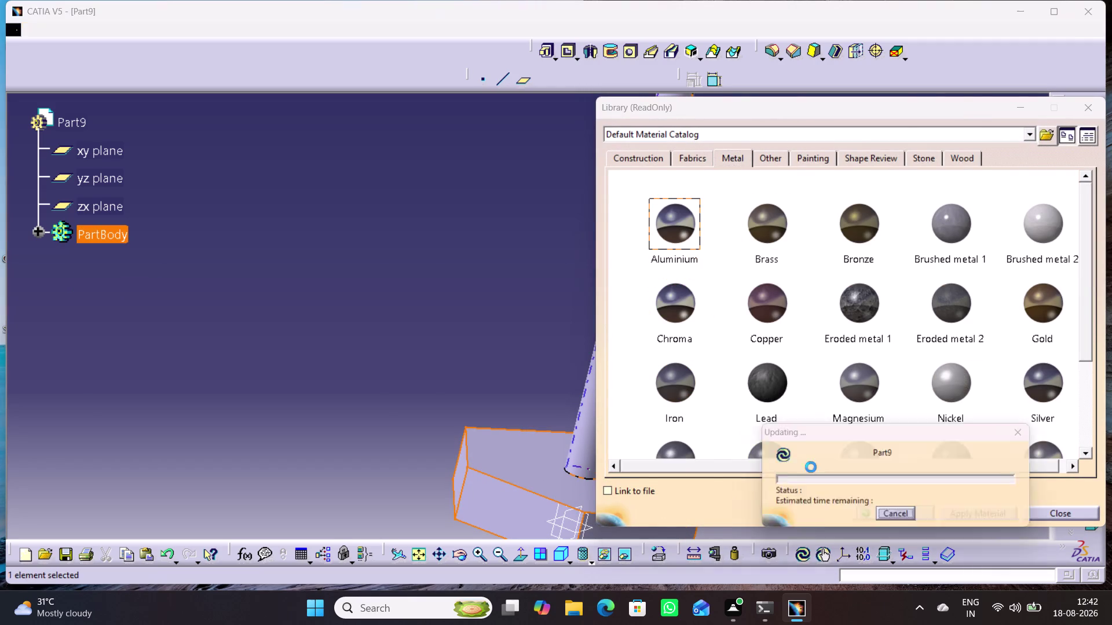
Orbit the screw to inspect its chrome finish, then start saving the part.
middle_drag(726, 392, 554, 289)
right_drag(724, 349, 554, 289)
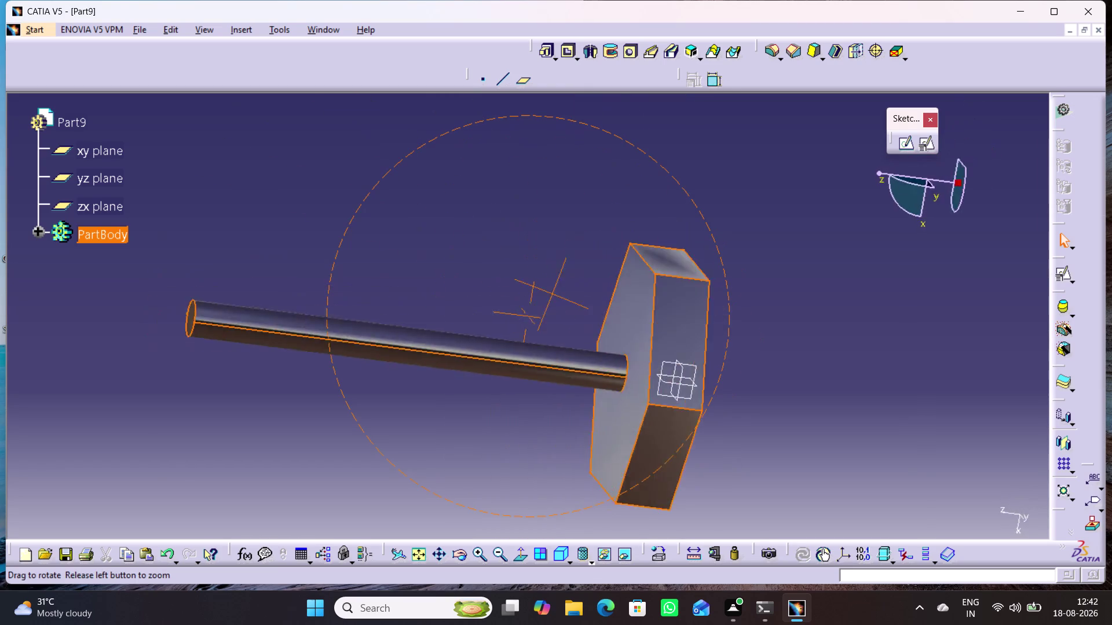
middle_drag(553, 289, 539, 354)
right_drag(554, 289, 539, 354)
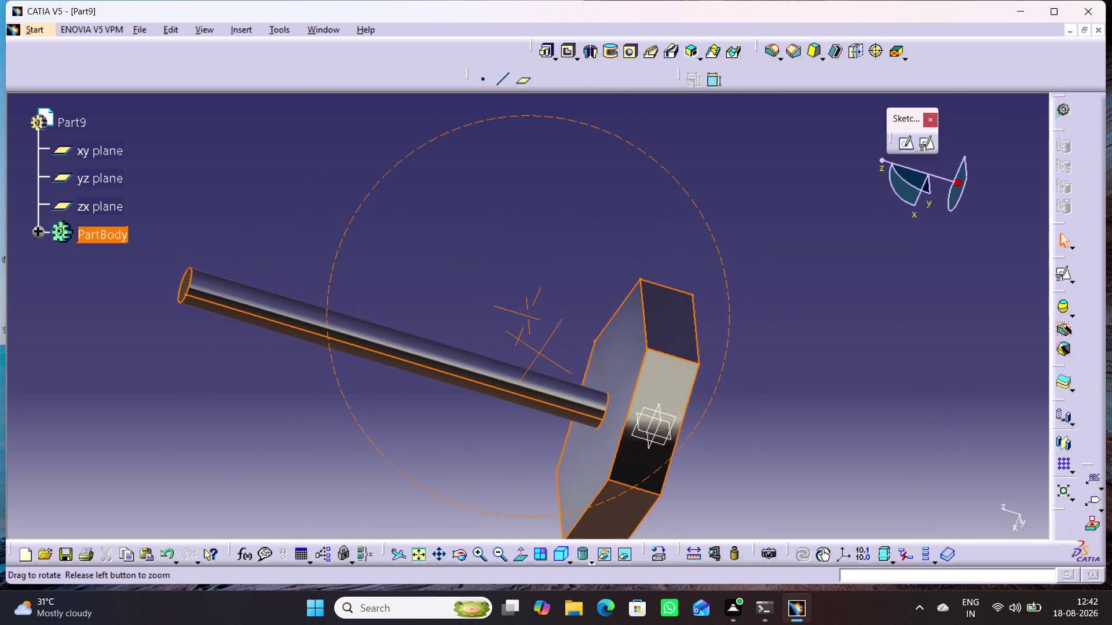
middle_drag(539, 353, 539, 349)
right_drag(538, 354, 541, 344)
middle_drag(348, 252, 413, 329)
right_drag(348, 253, 413, 329)
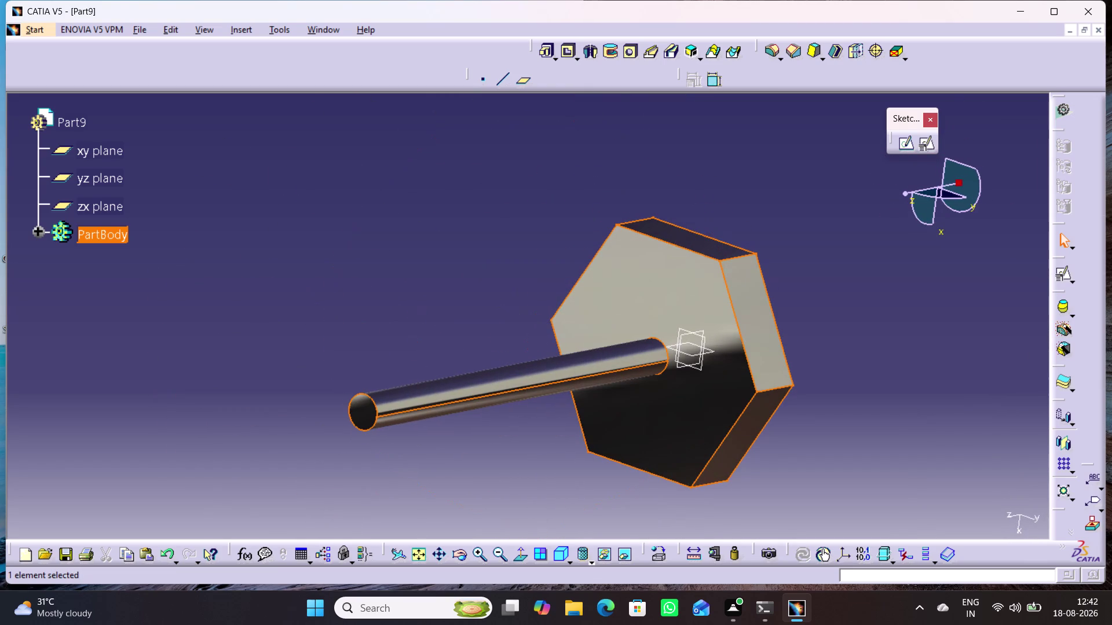
key(ctrl+s)
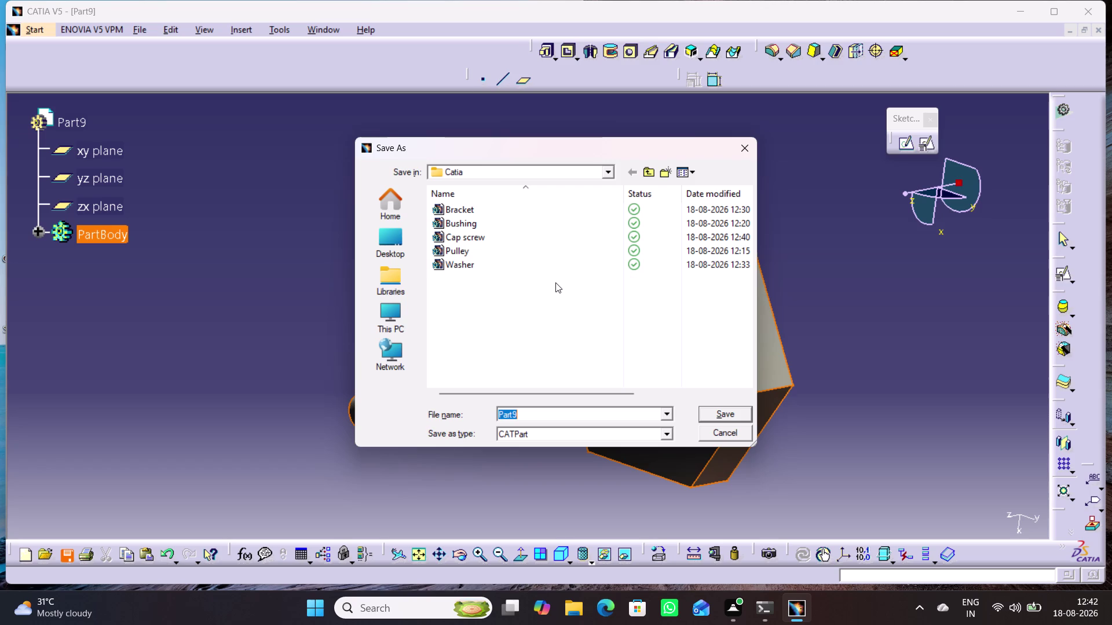
Save the part as 'Turn screw'.
text(Turn)
key(space)
text(scr)
text(ew)
key(Return)
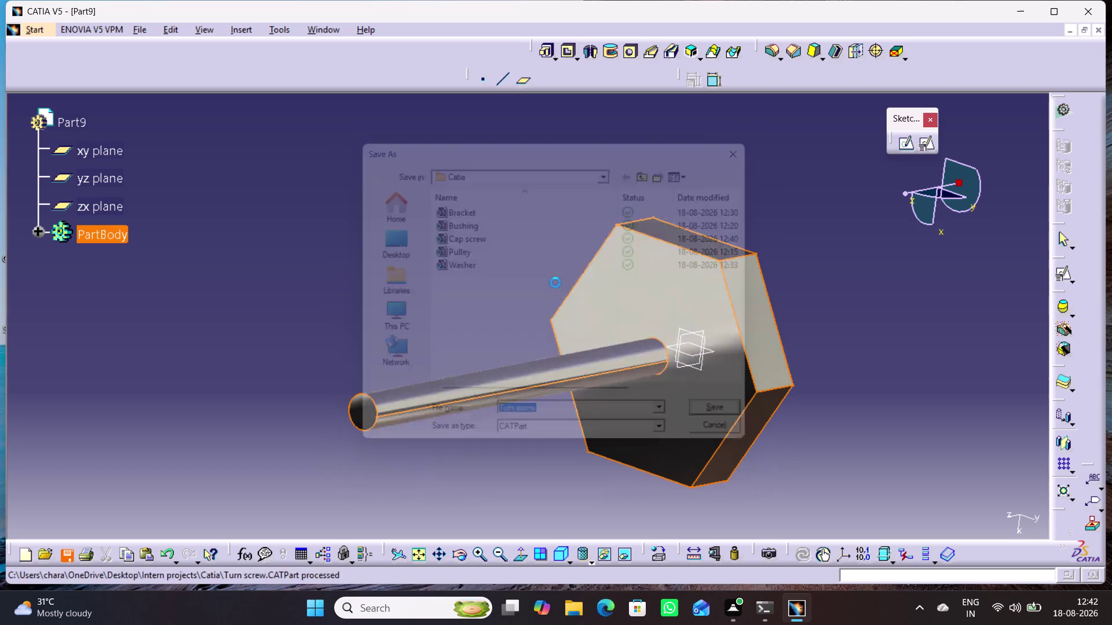
Create a new empty Part document, Part10.
key(ctrl+n)
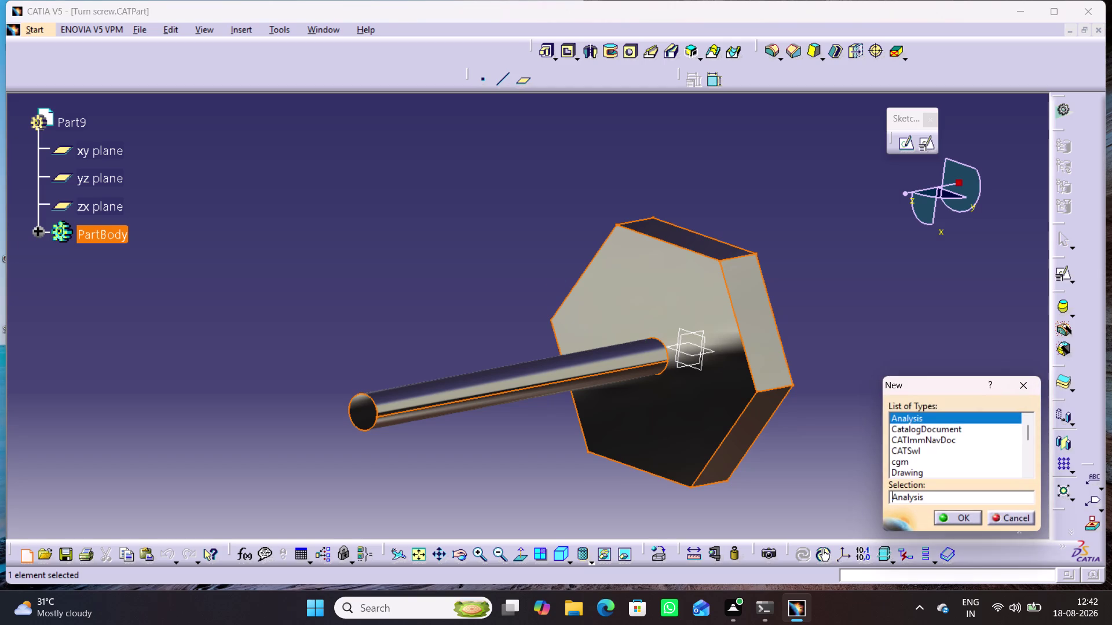
key(Down)
key(Return)
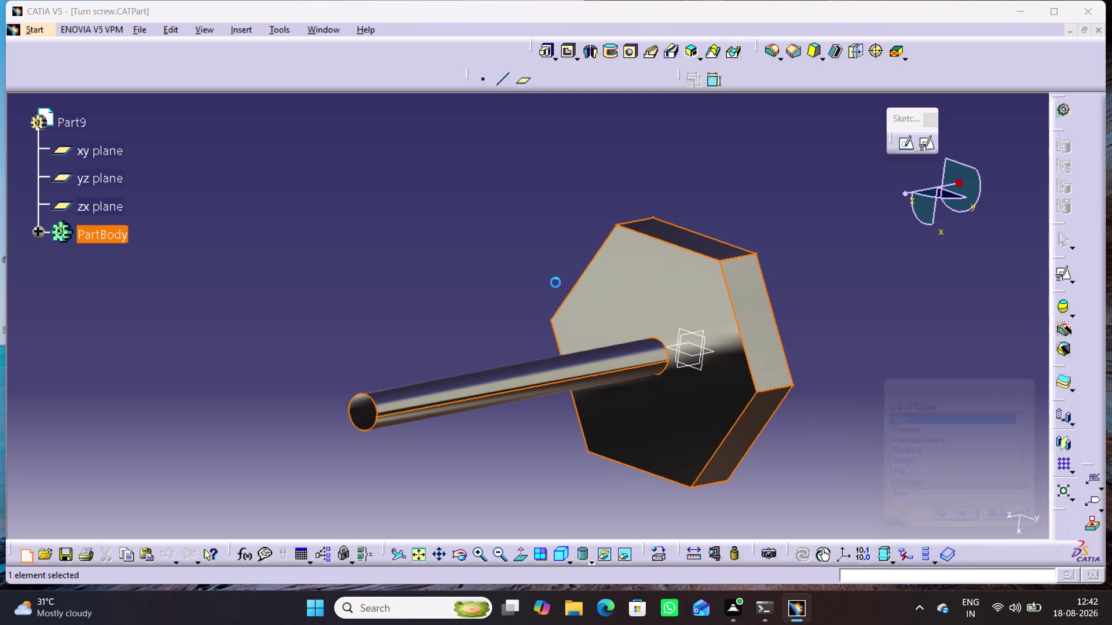
key(Return)
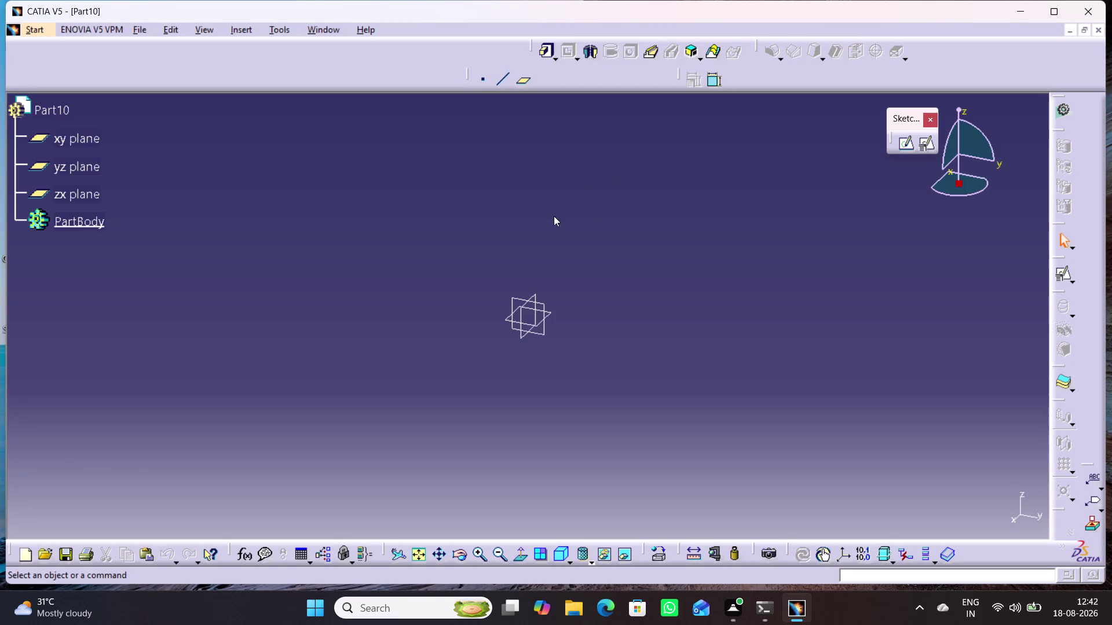
Create a new sketch positioned on Part10's xy plane.
click(82, 142)
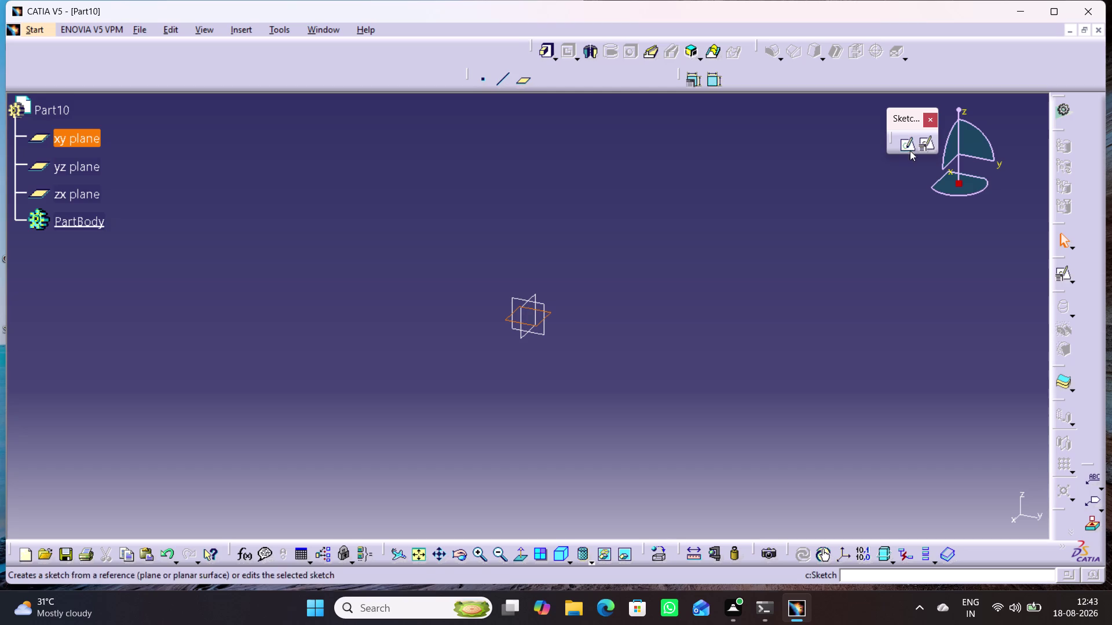
click(926, 149)
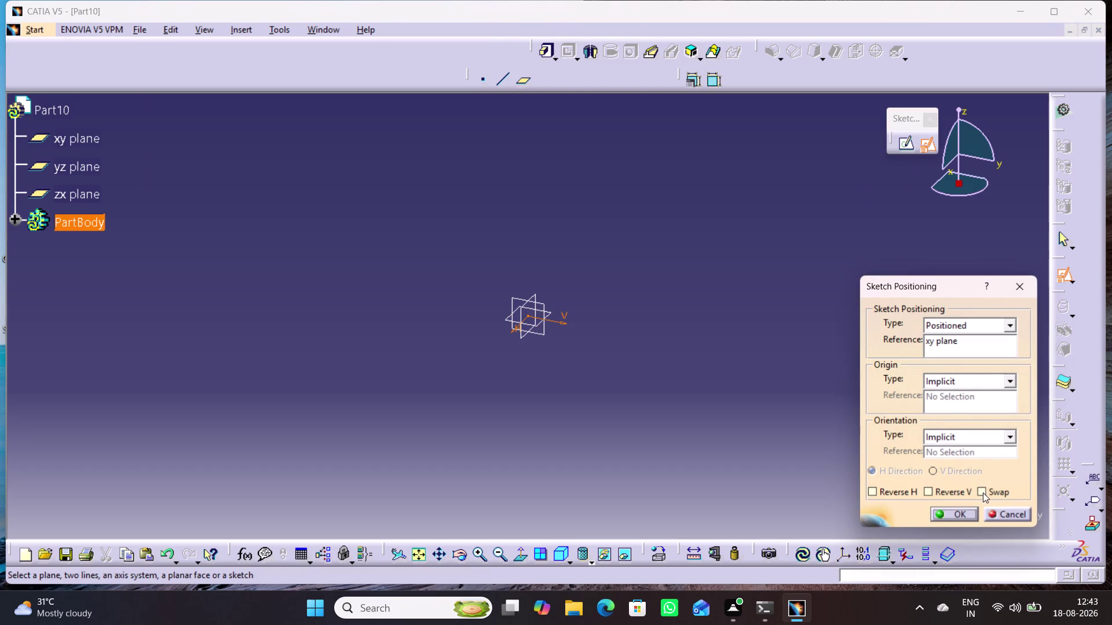
click(983, 493)
click(952, 491)
click(951, 518)
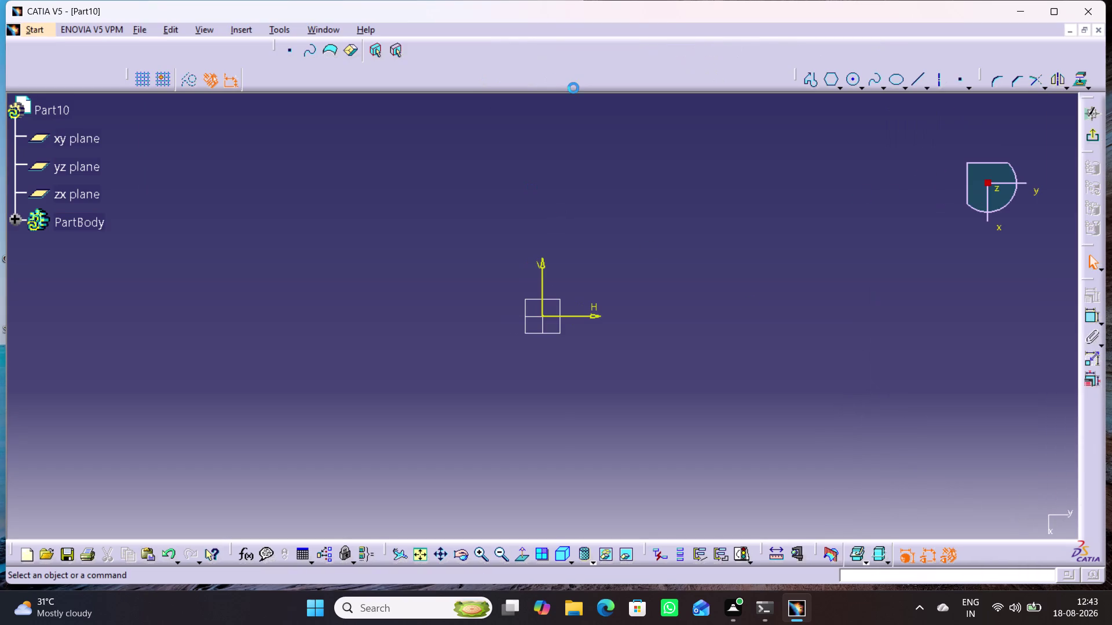
Rearrange the toolbars and start a hexagon at the sketch origin.
drag(798, 68, 567, 66)
drag(566, 66, 462, 77)
click(689, 184)
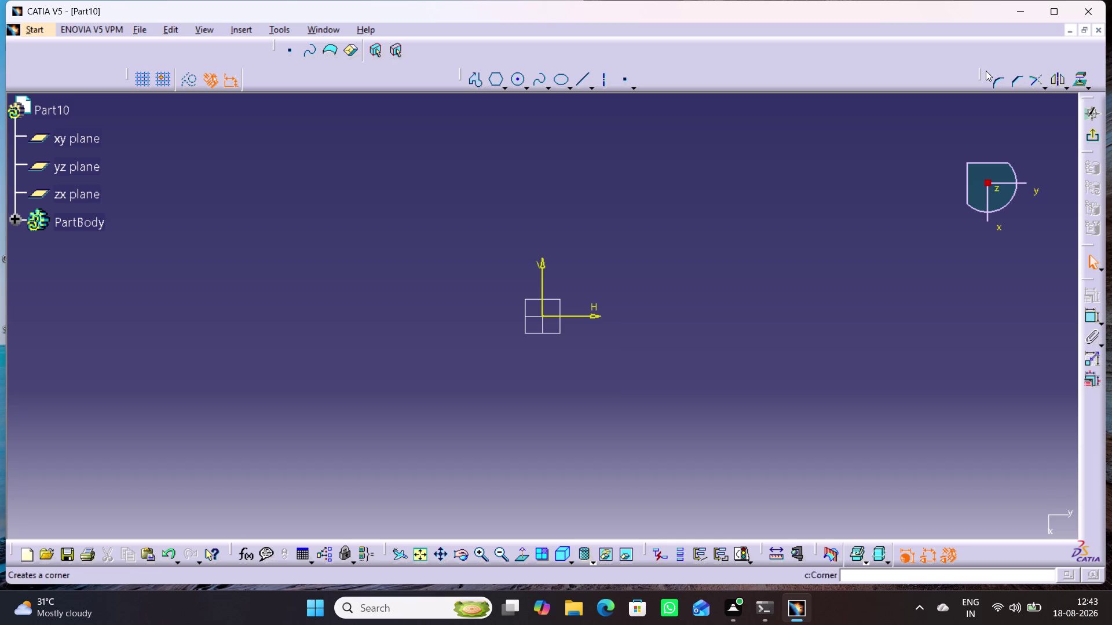
drag(985, 63, 949, 93)
drag(979, 74, 792, 89)
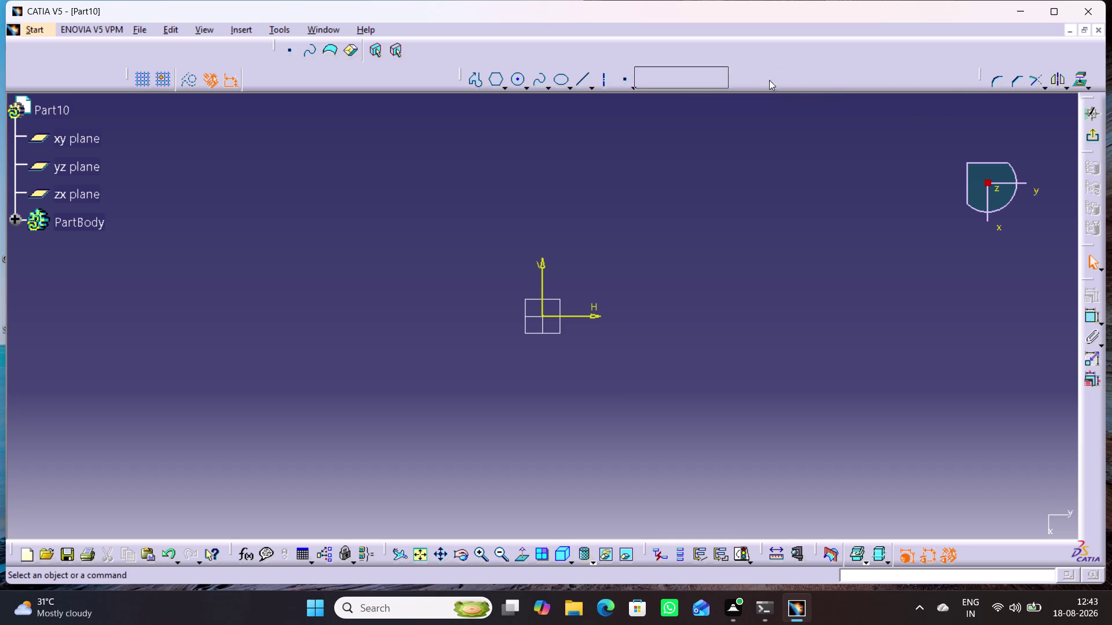
drag(792, 89, 661, 78)
click(633, 150)
click(495, 77)
click(544, 316)
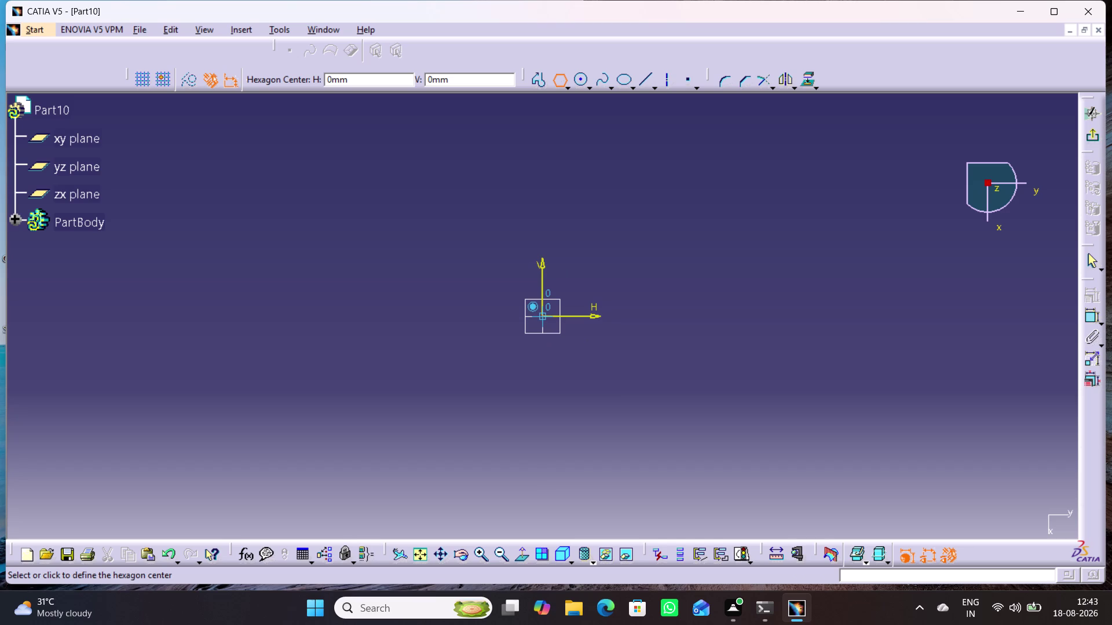
click(1090, 260)
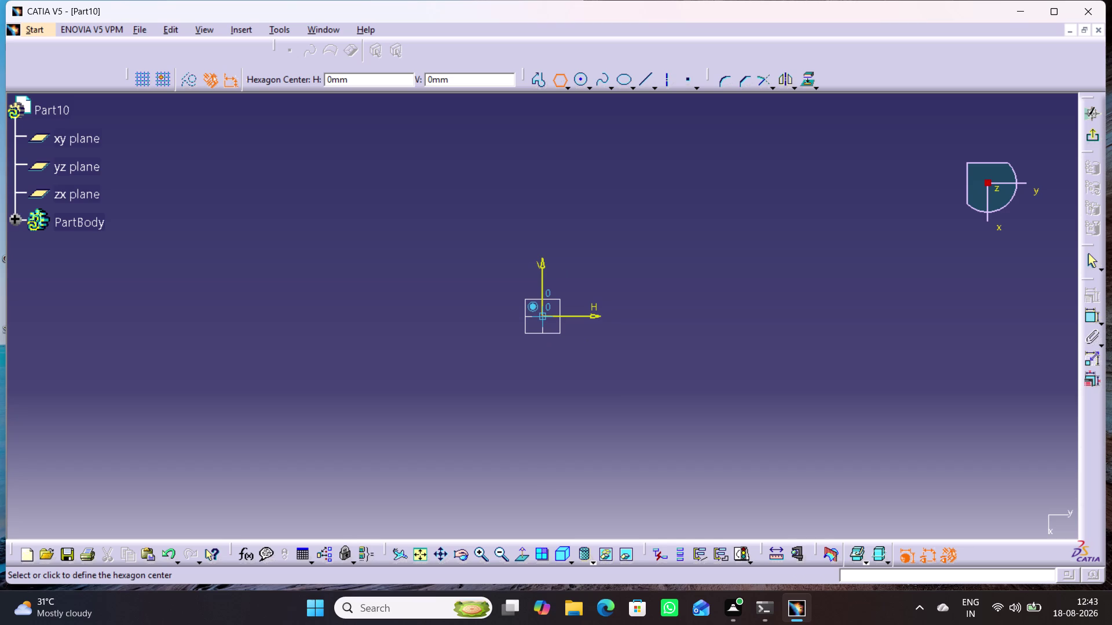
click(756, 195)
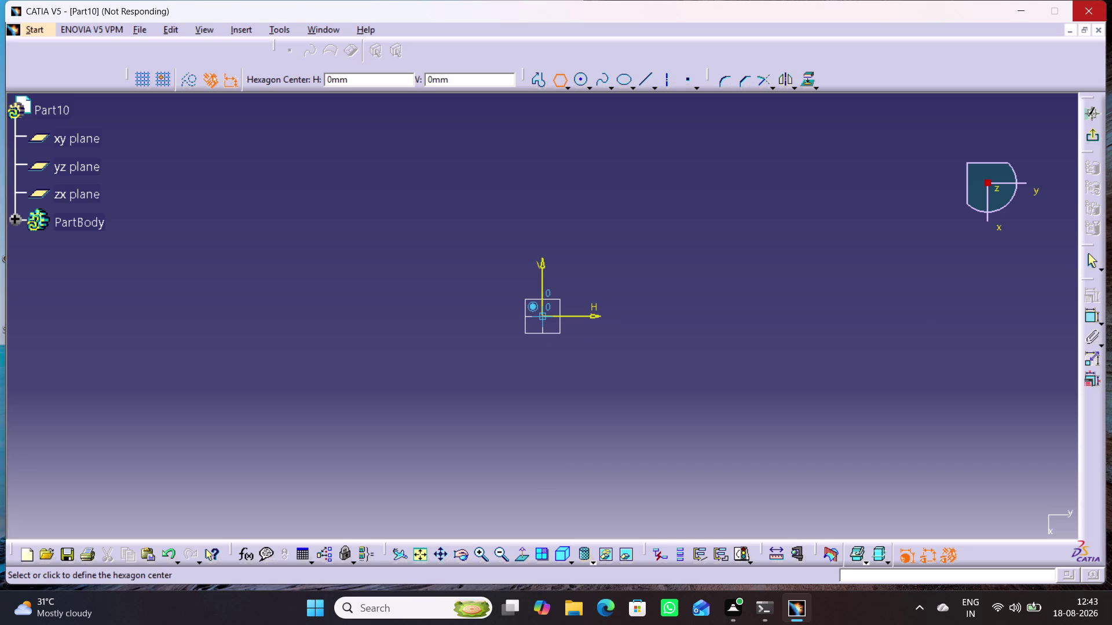